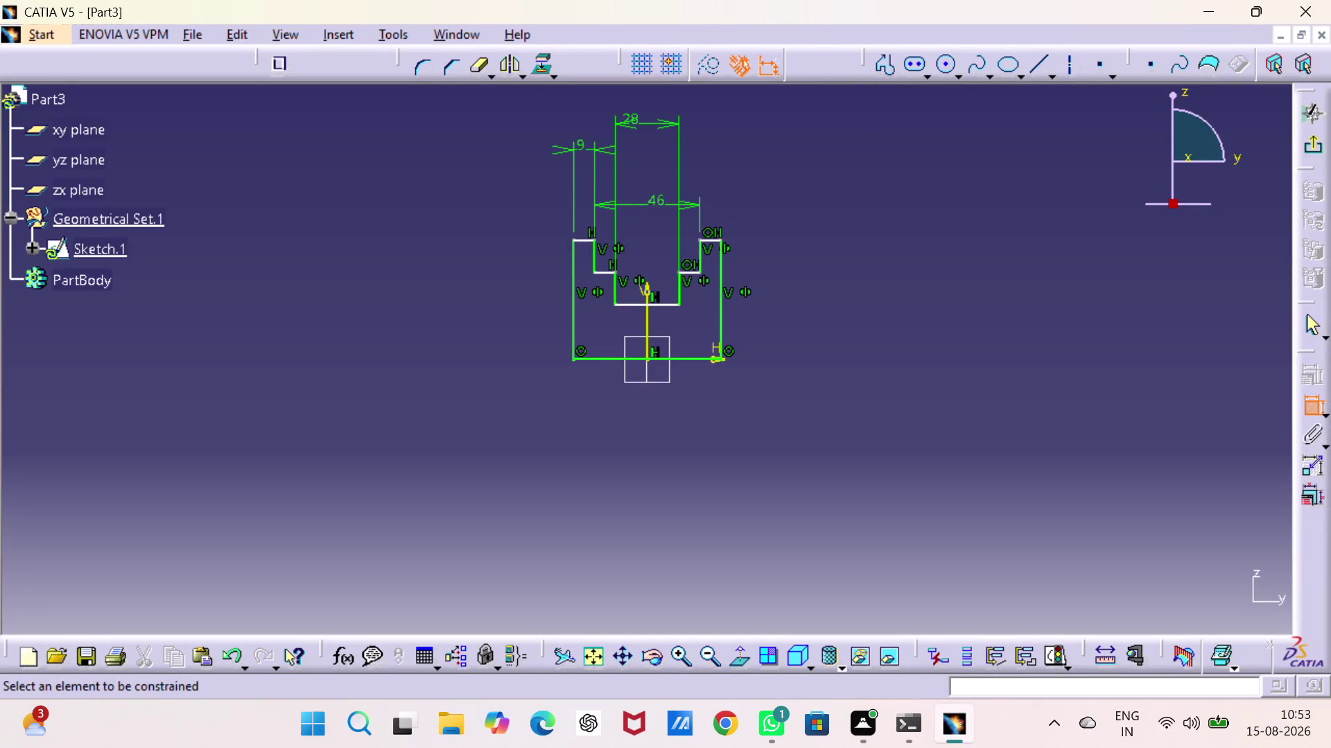
Dimension the profile's outer height as 64/2, making it 32 mm.
click(720, 302)
click(894, 310)
double_click(896, 296)
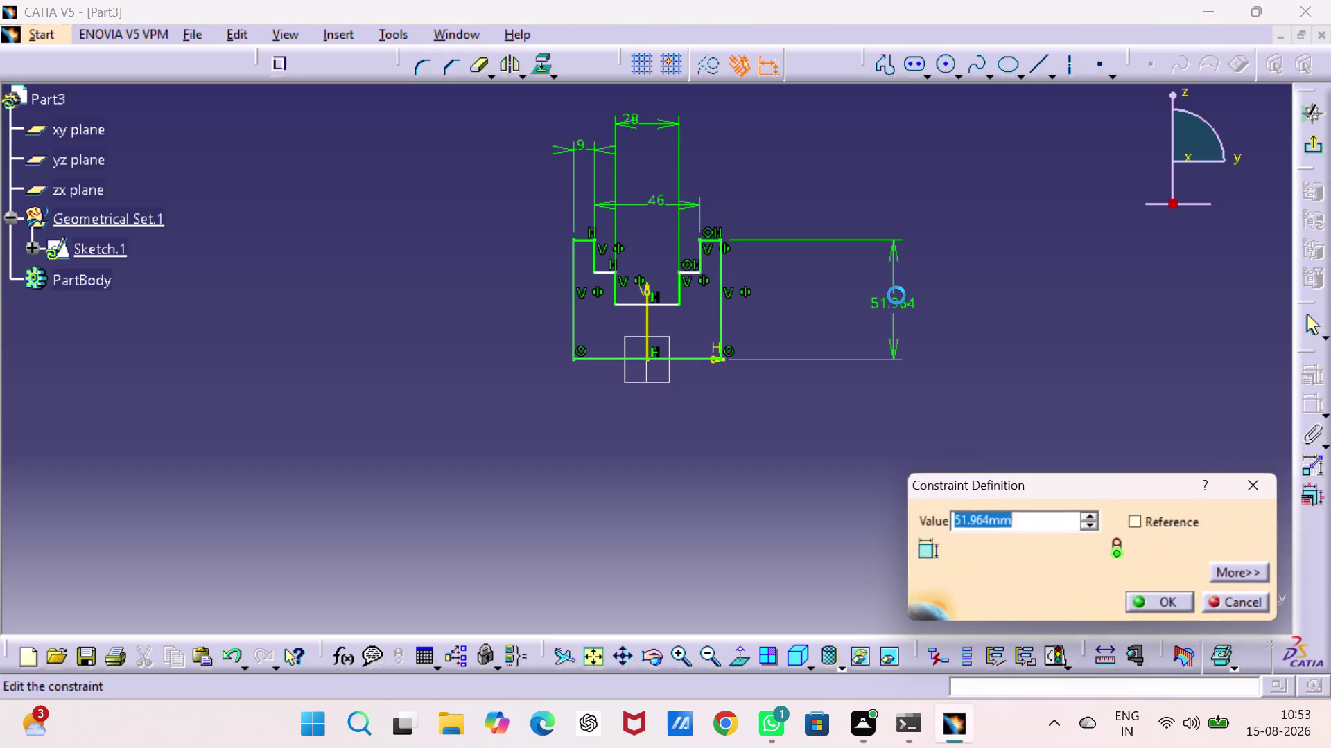
text(6)
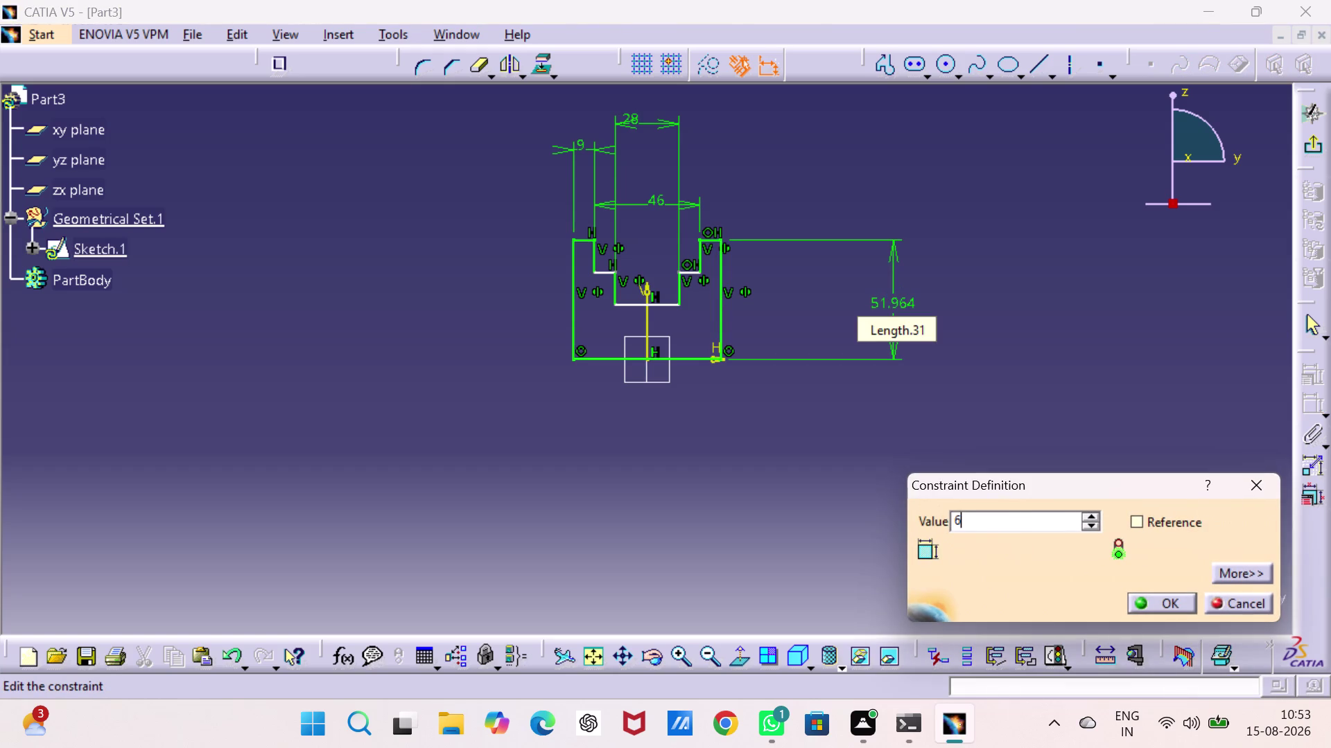
text(4/)
key(2)
key(Return)
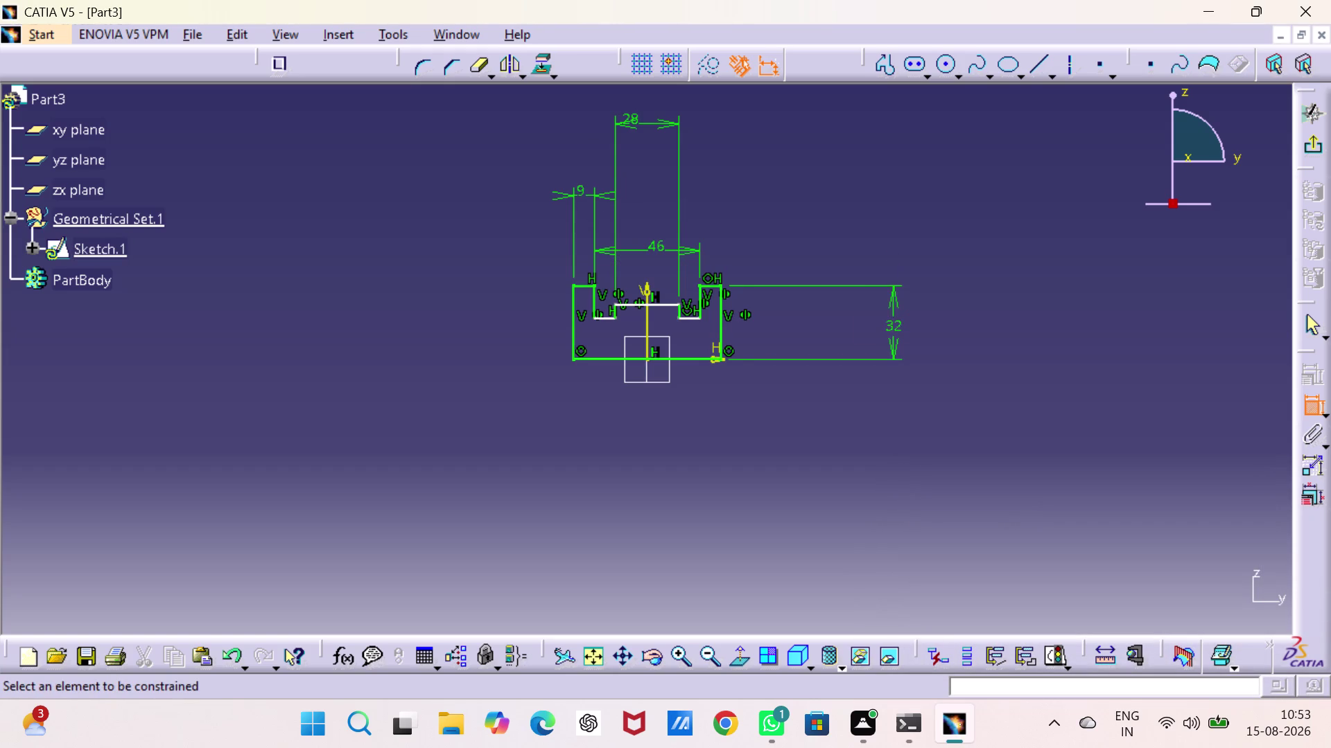
Dimension the inner step height against the base line as 48/2, making it 24 mm.
click(693, 318)
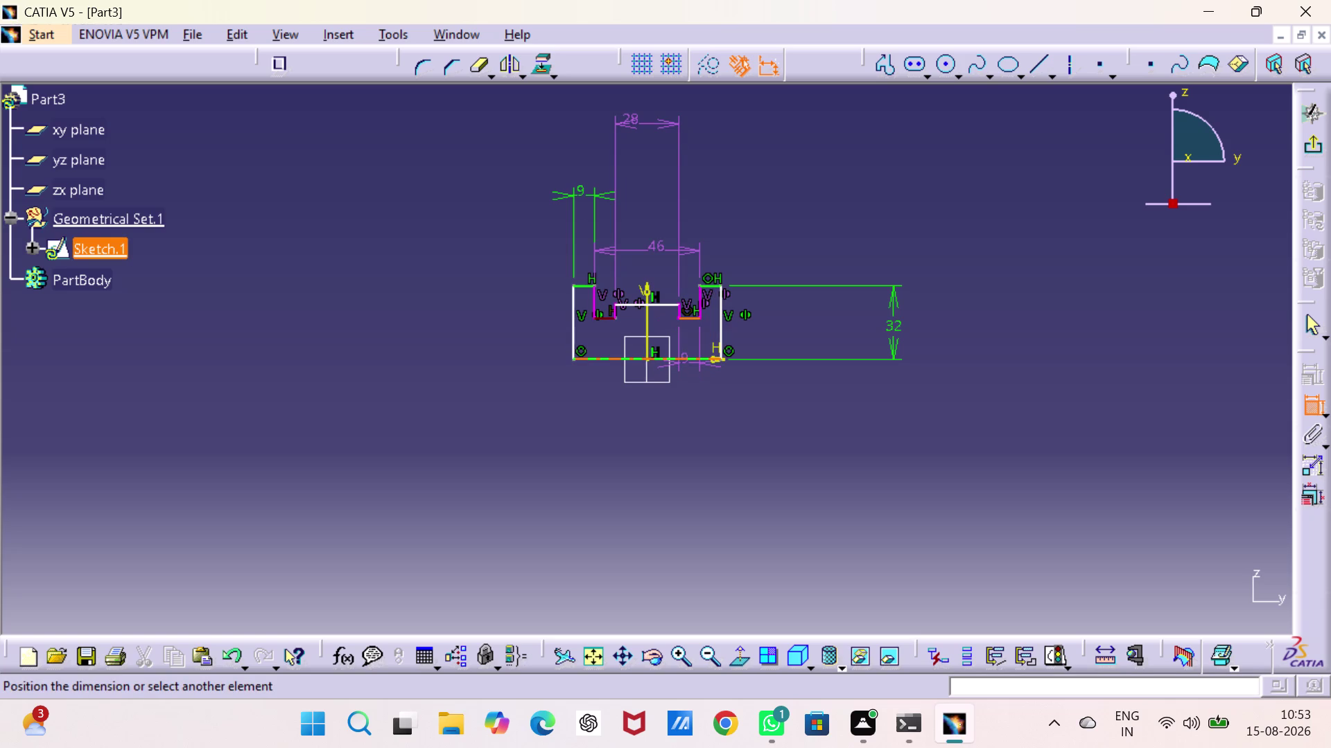
click(693, 358)
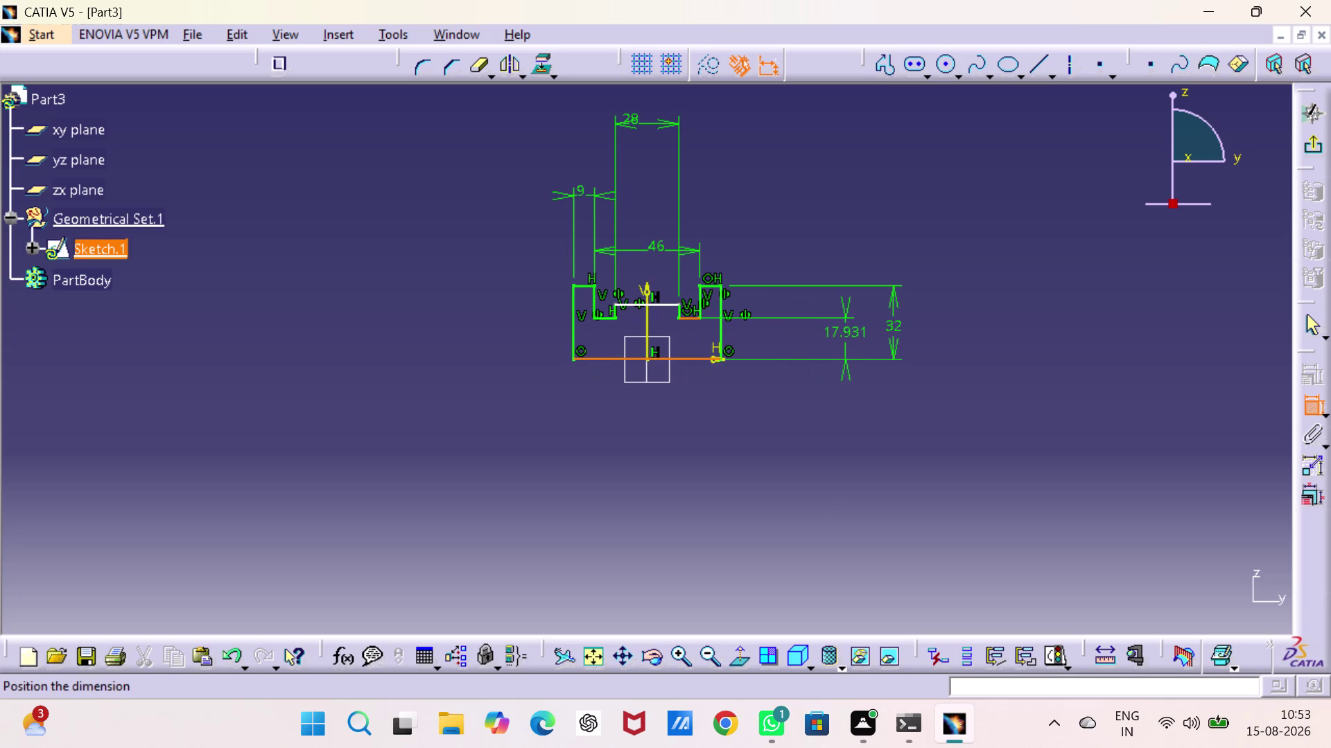
click(848, 339)
double_click(850, 336)
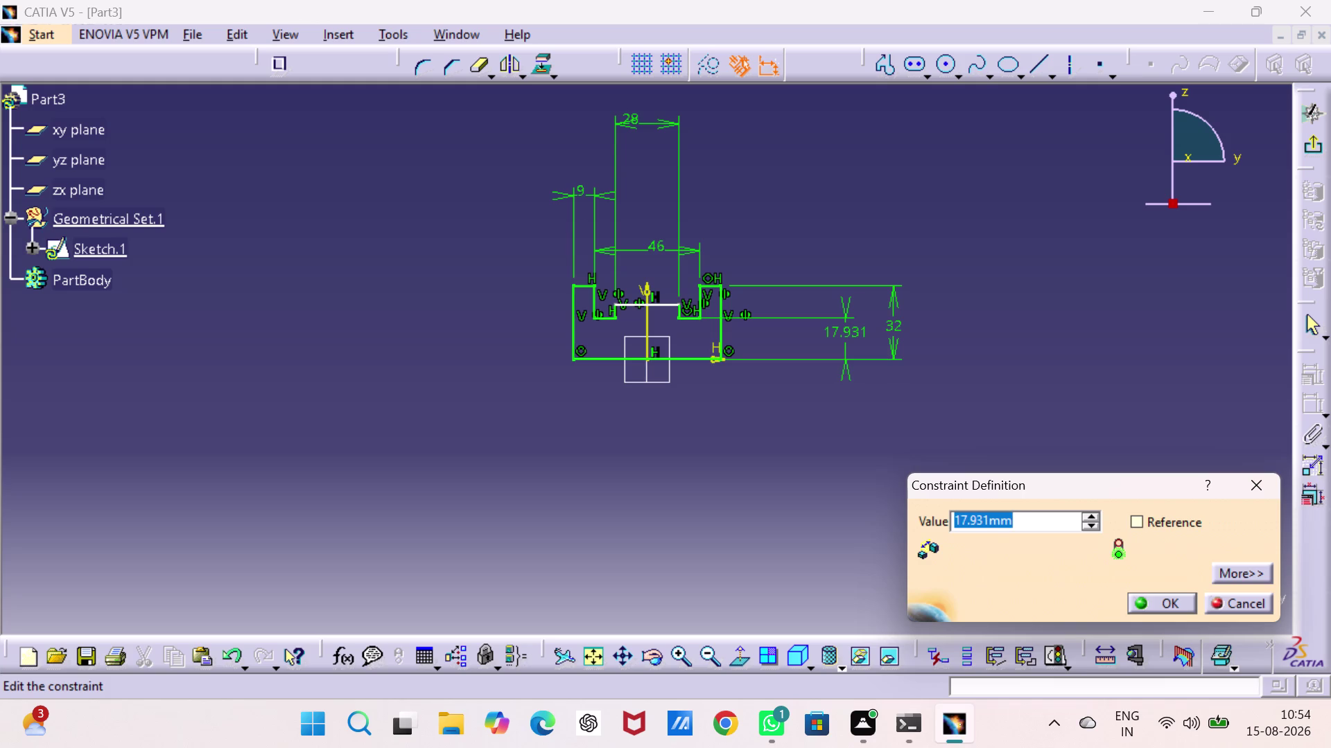
key(4)
text(8)
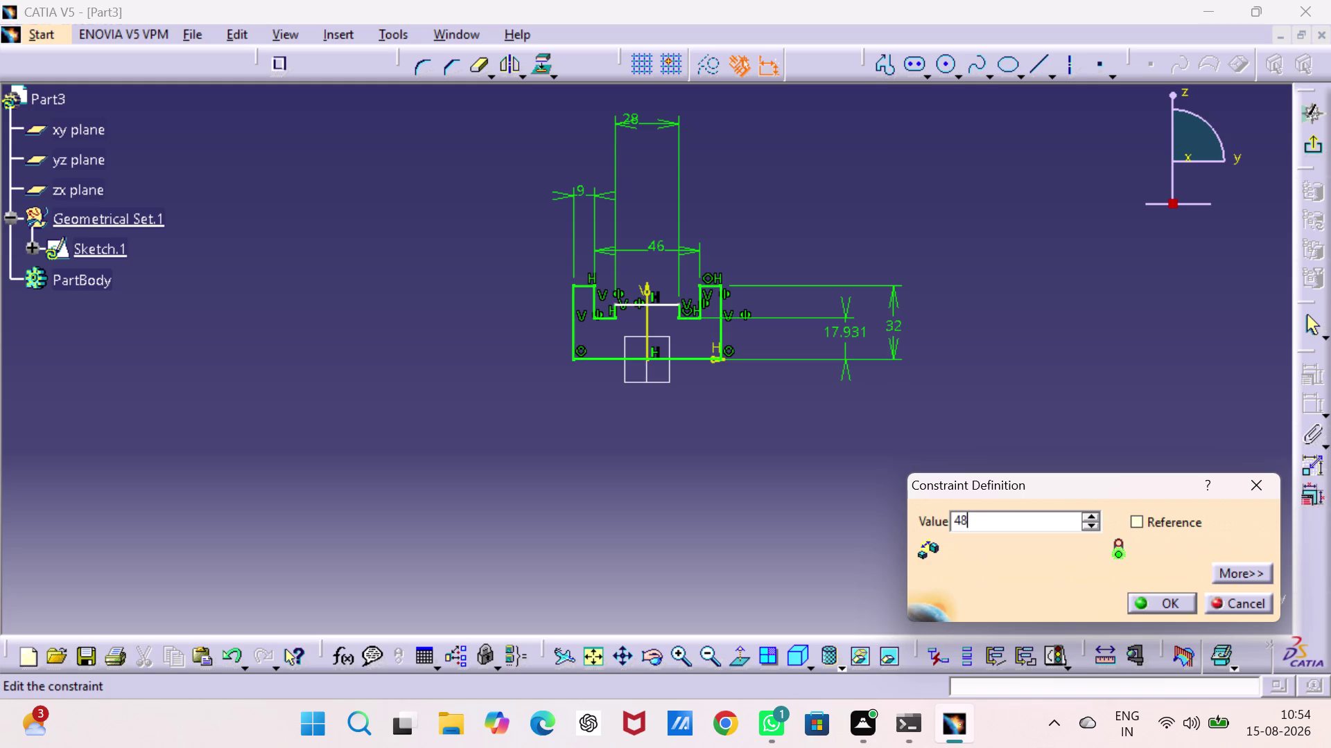
text(/2)
key(Return)
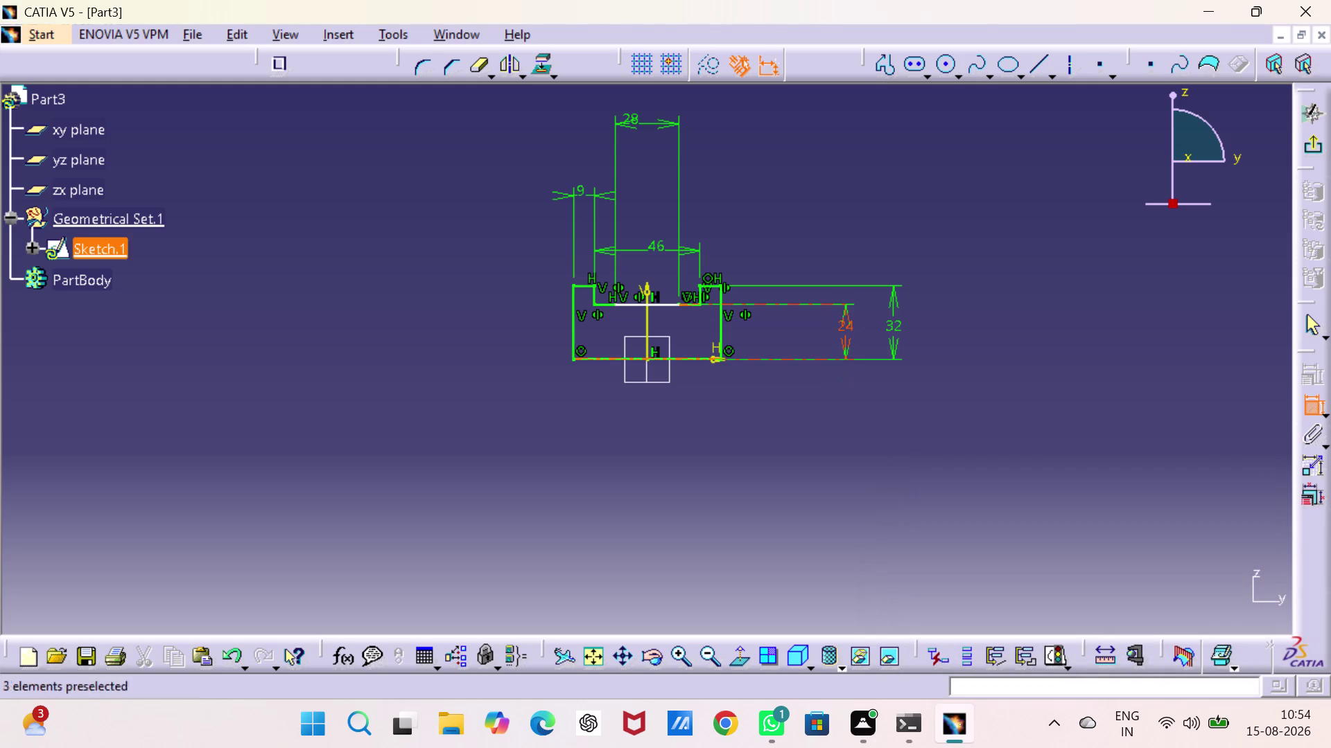
click(651, 307)
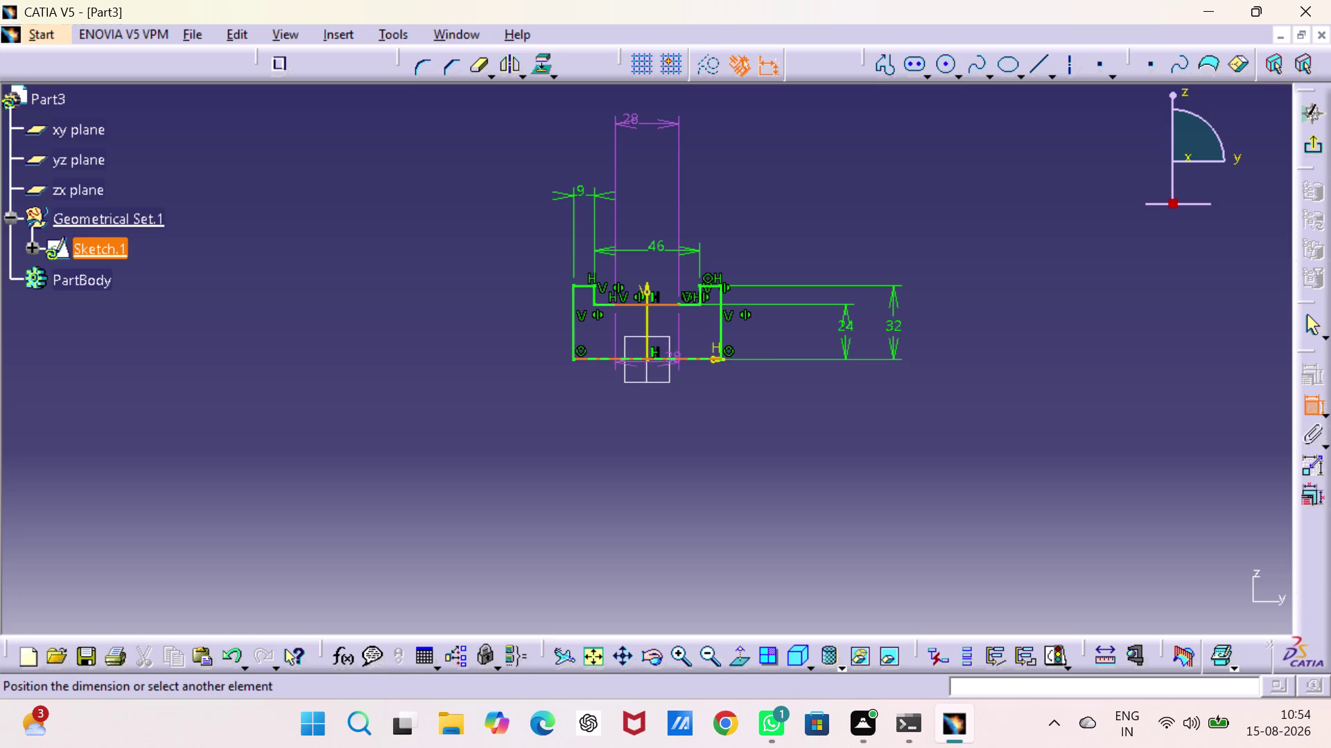
Fix the central notch bottom at 32/2 = 16 mm above the base line, then leave the sketch.
click(685, 357)
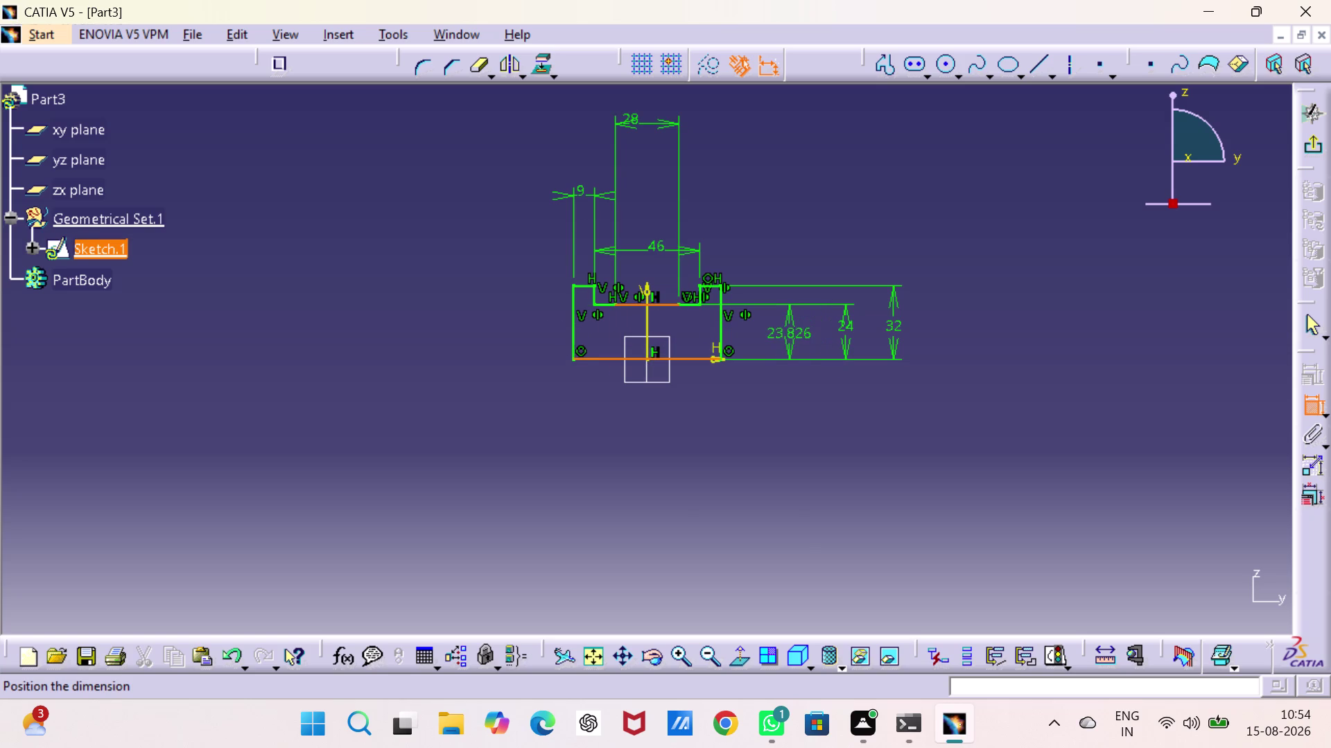
click(792, 341)
double_click(792, 331)
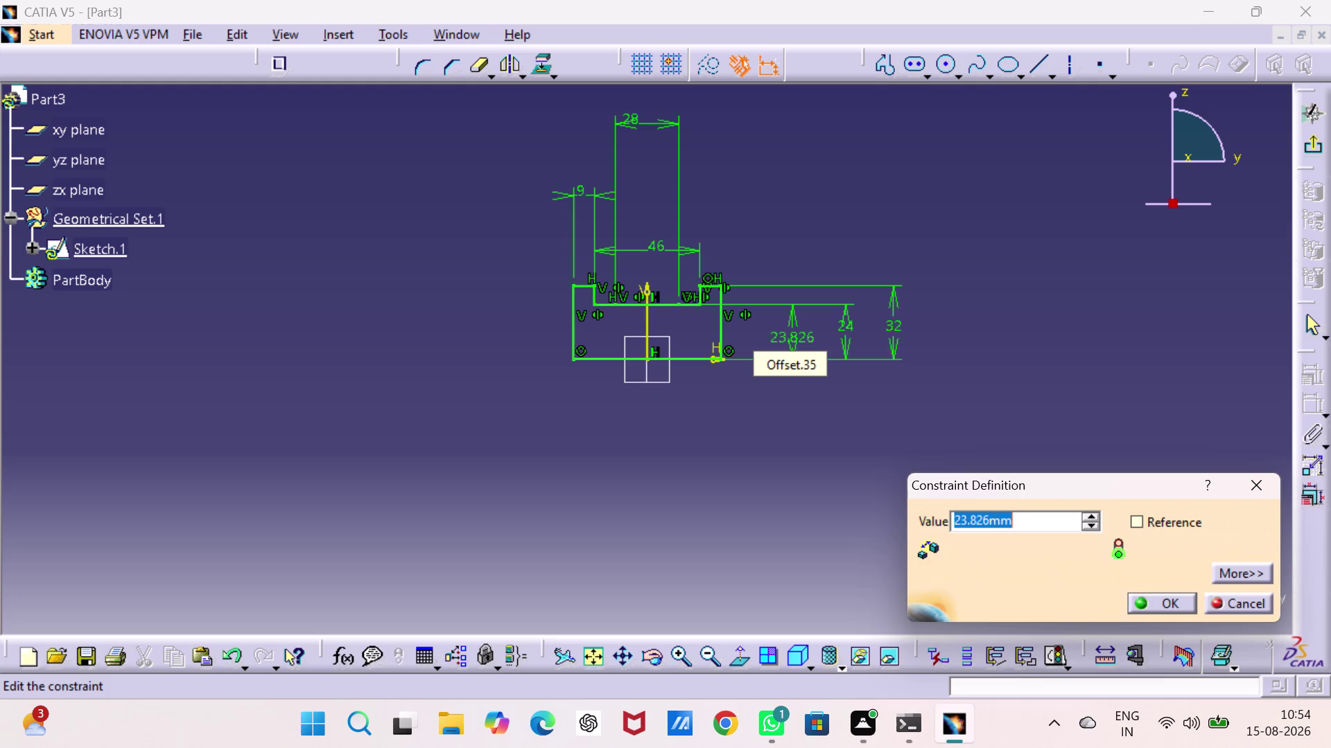
key(3)
key(2)
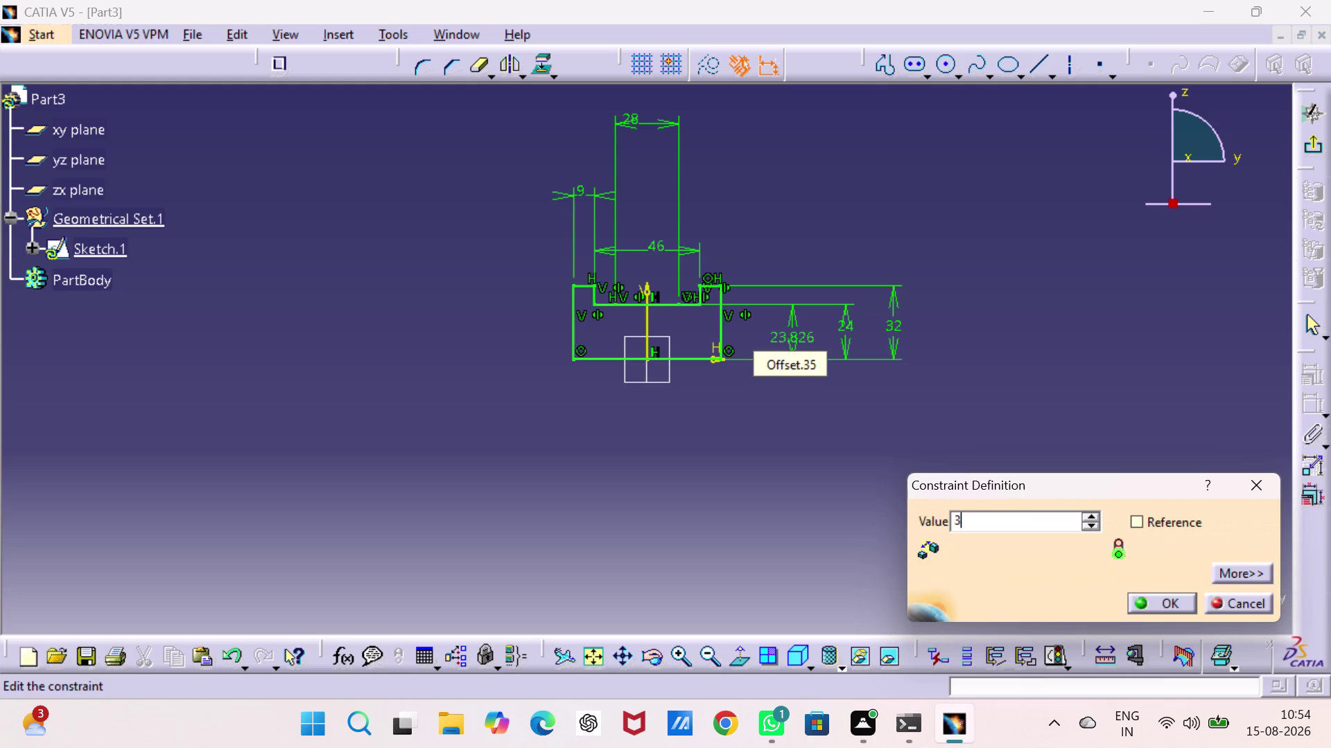
text(/2)
key(Return)
click(1049, 188)
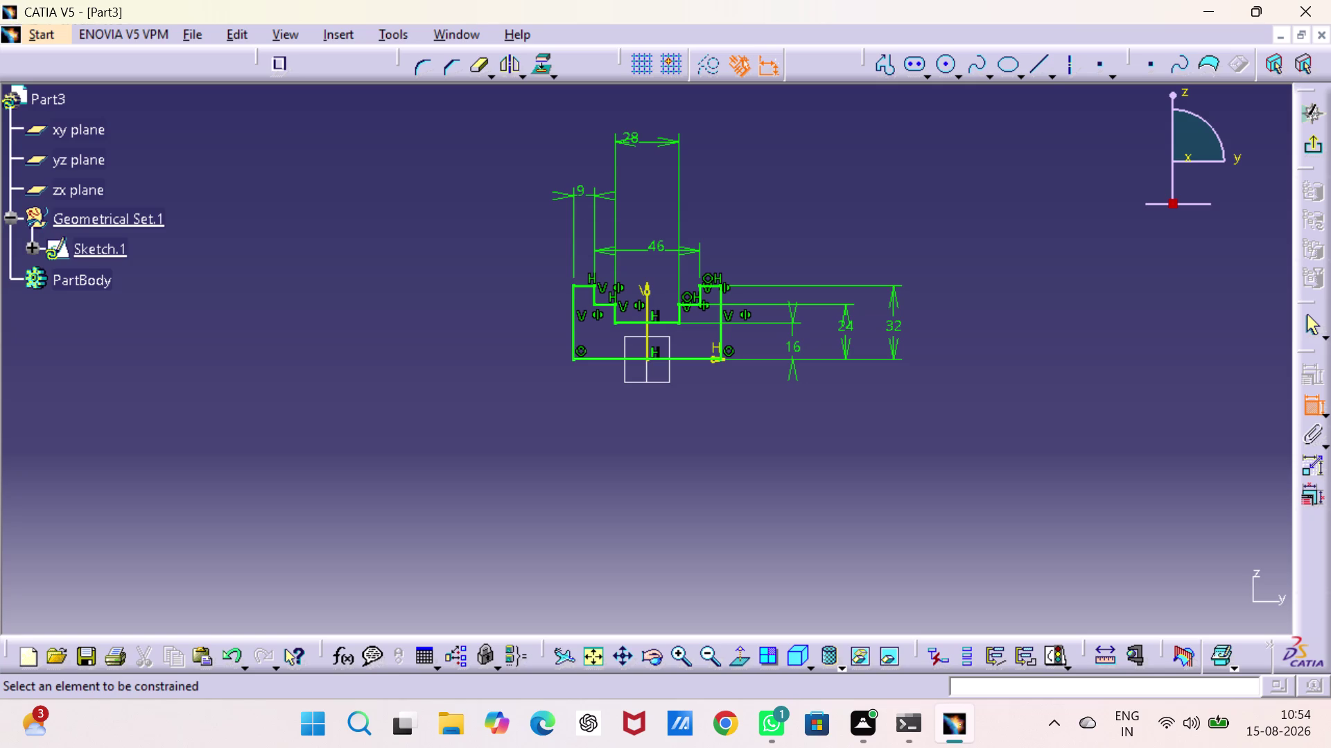
click(1317, 143)
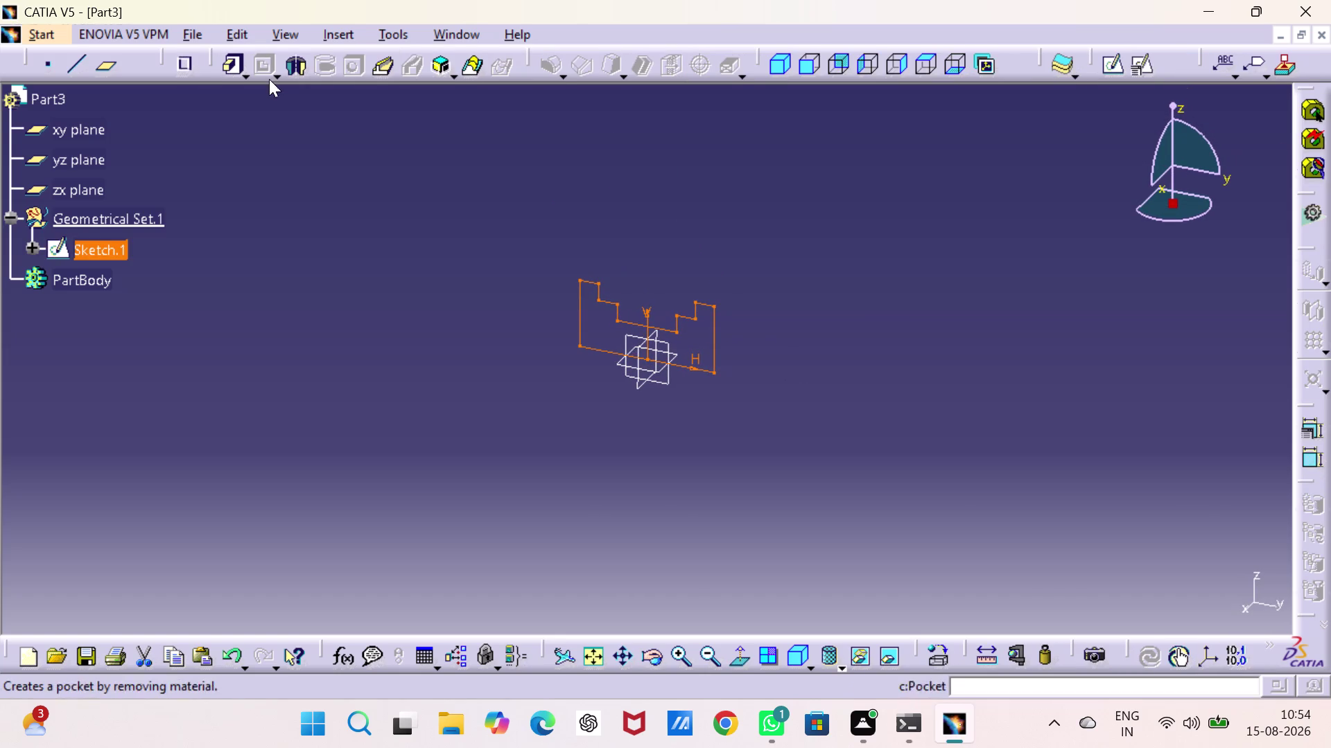
Define a 360° shaft from Sketch.1 about a profile edge and preview the grooved solid.
click(304, 75)
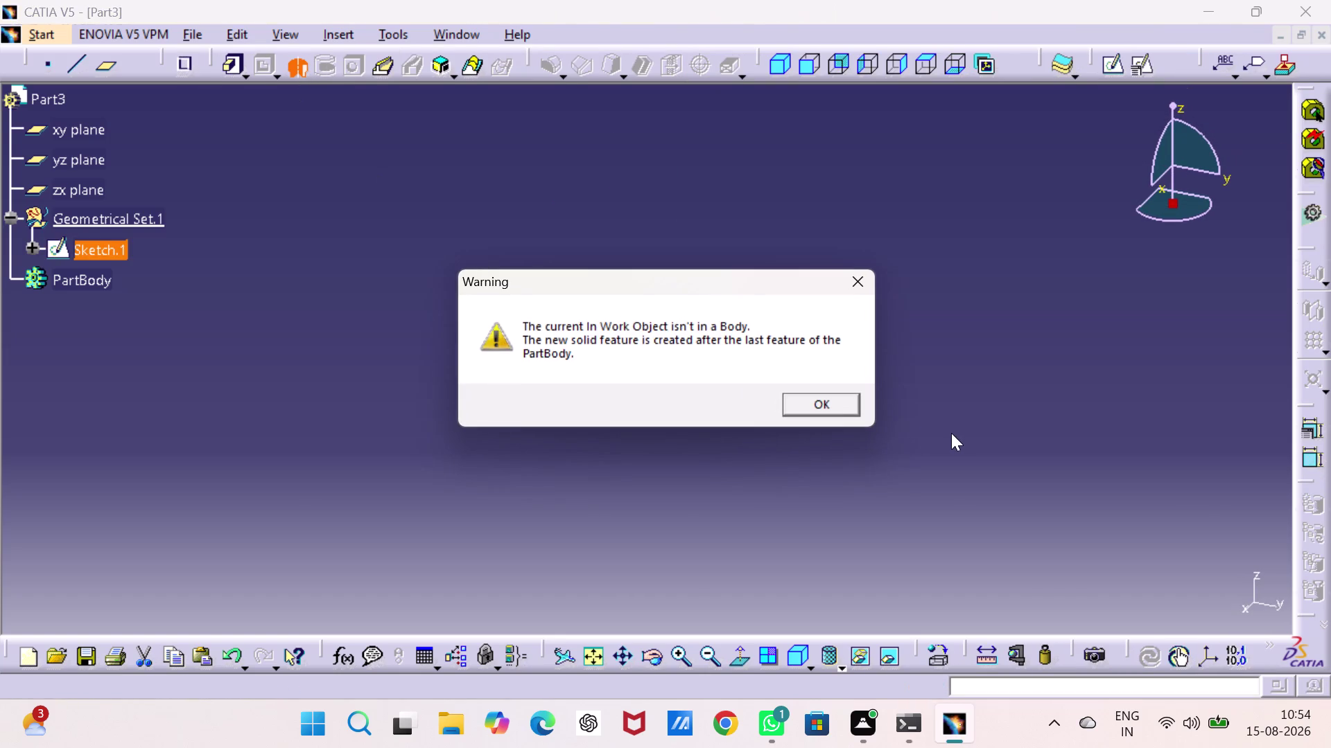
click(831, 406)
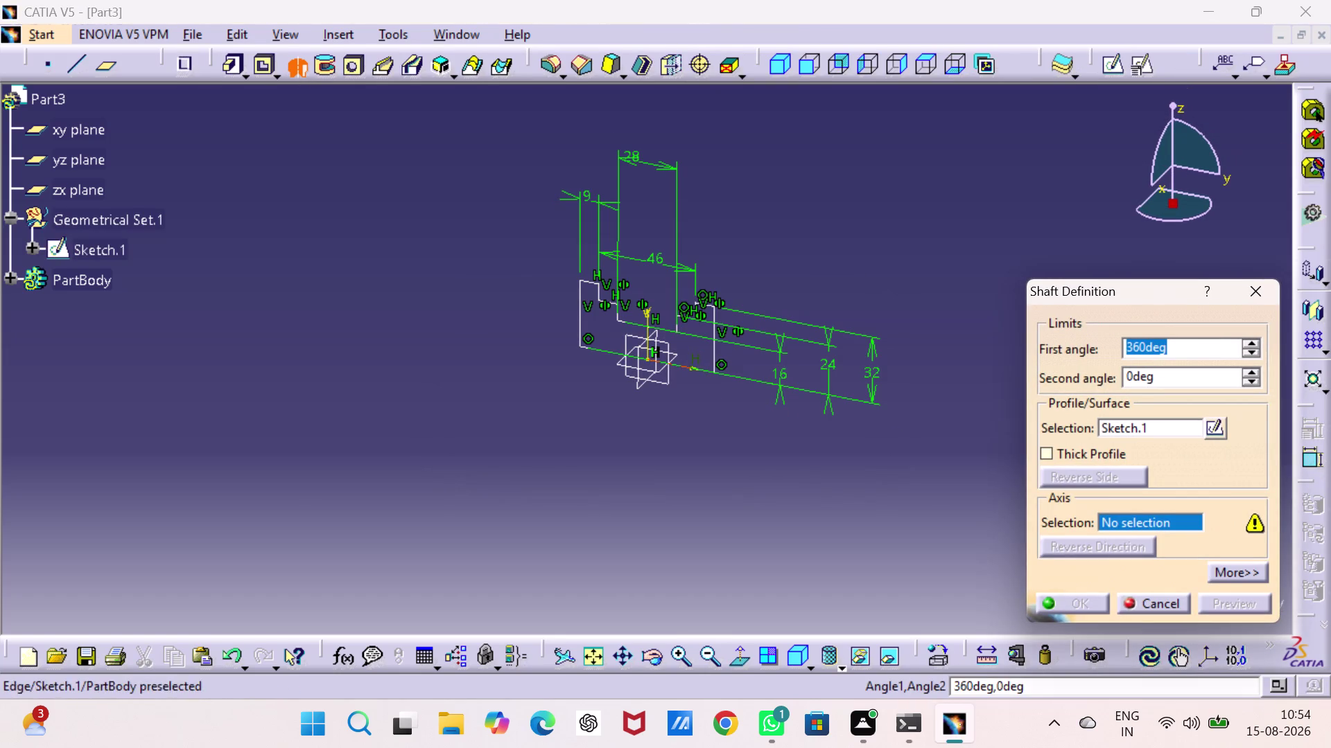
click(585, 344)
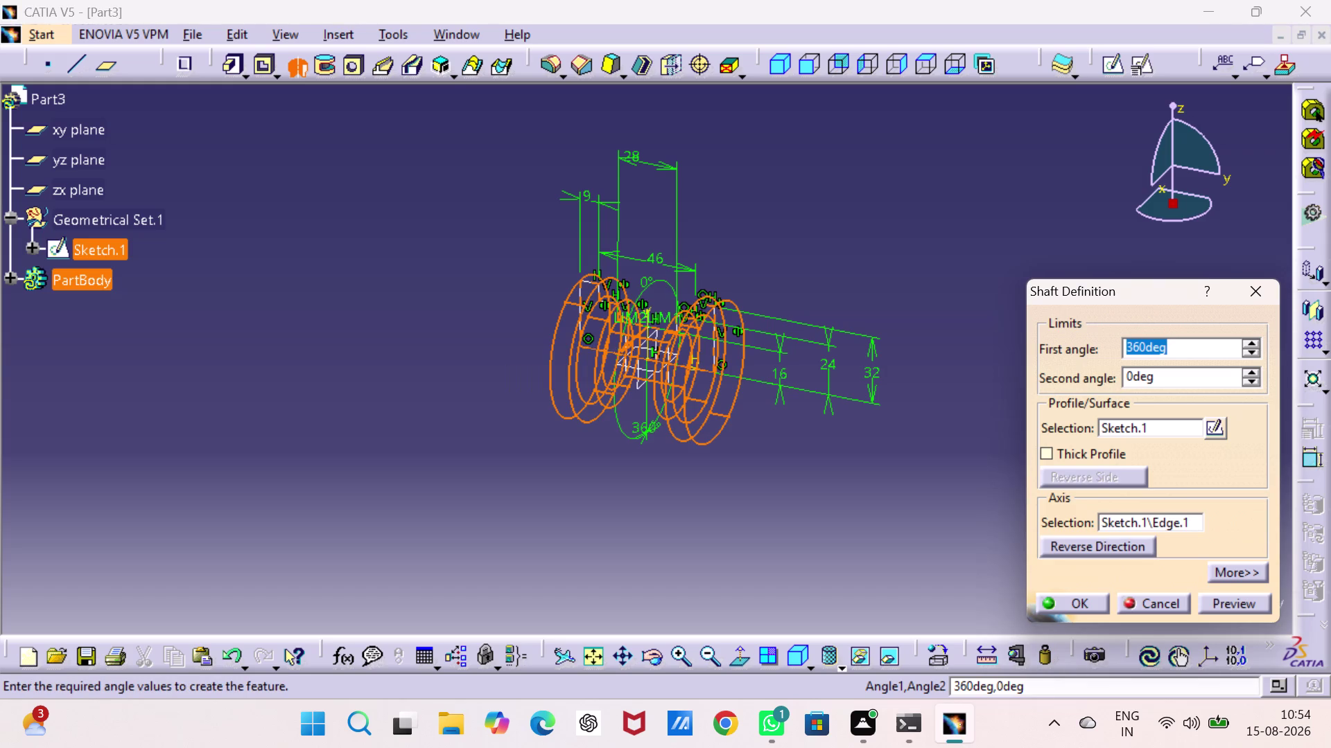
click(1242, 599)
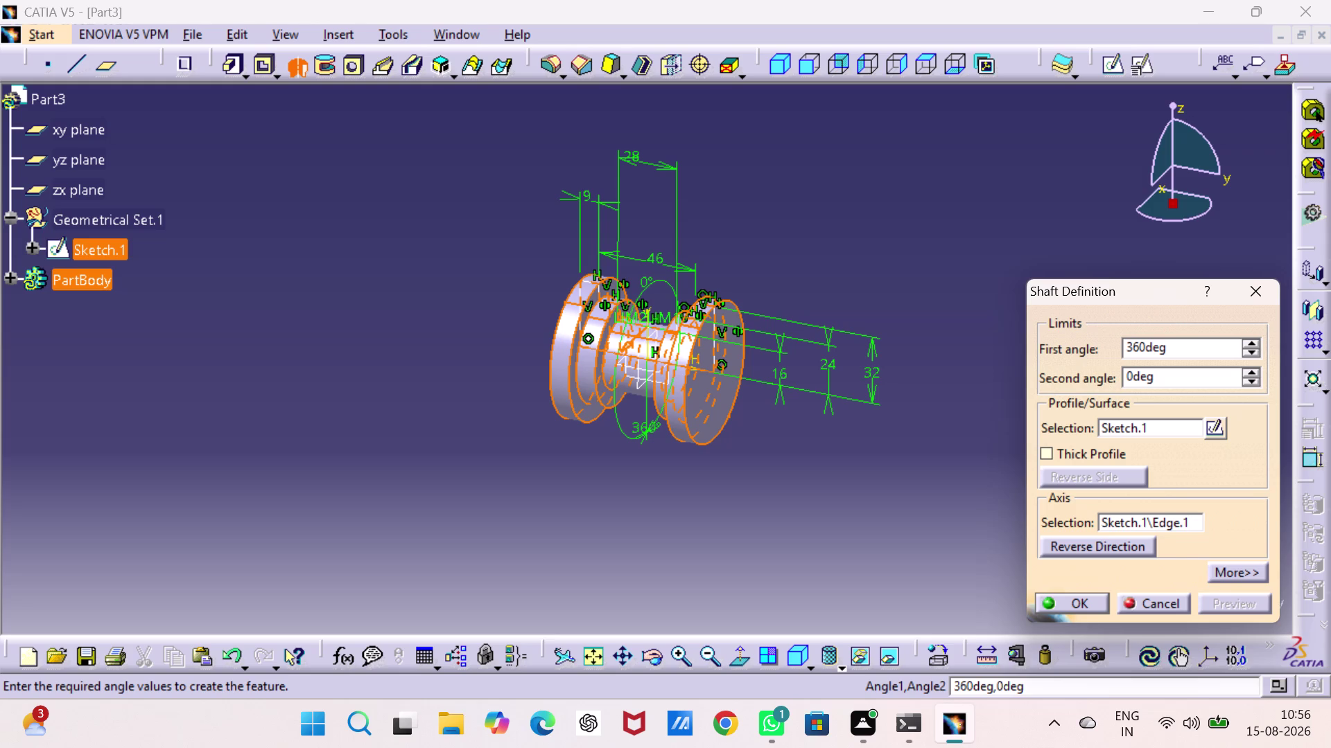
right_click(1180, 520)
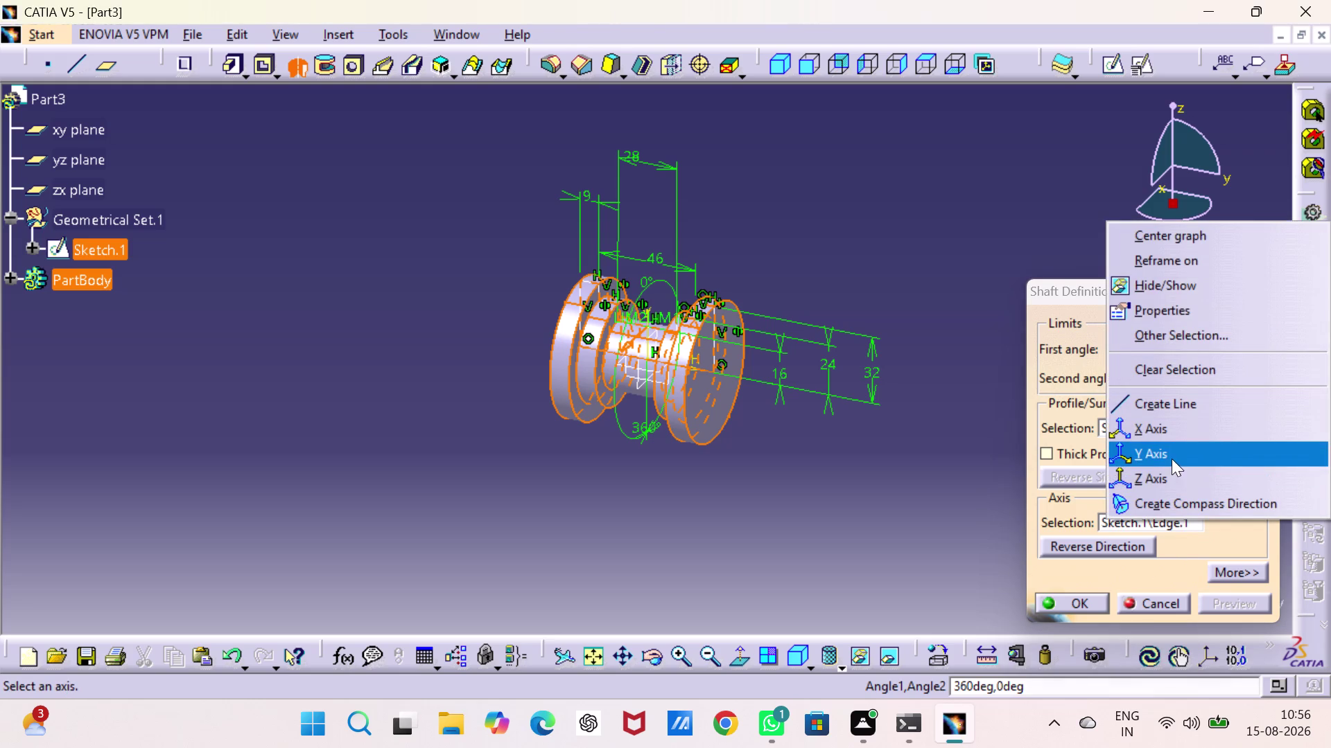
Try the Y and X axes for the shaft, dismiss the revolution errors, and cancel.
click(1171, 478)
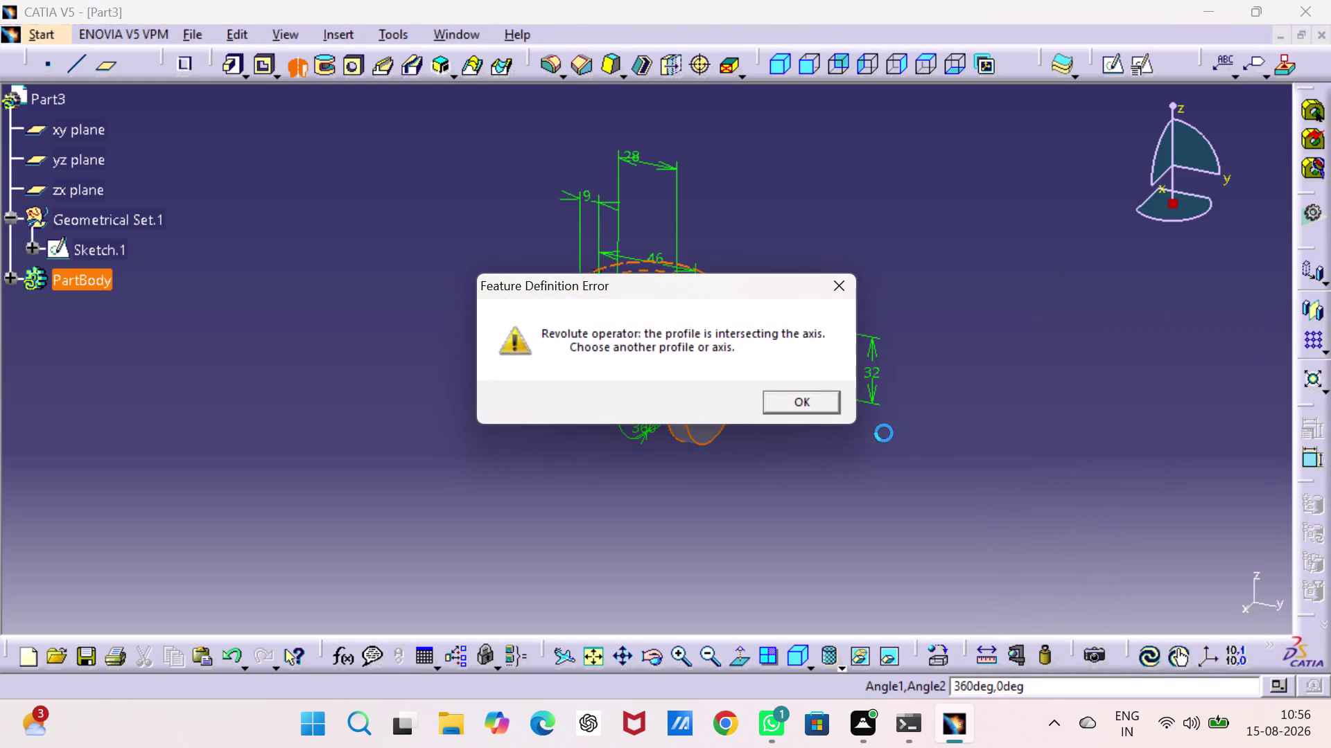
click(826, 395)
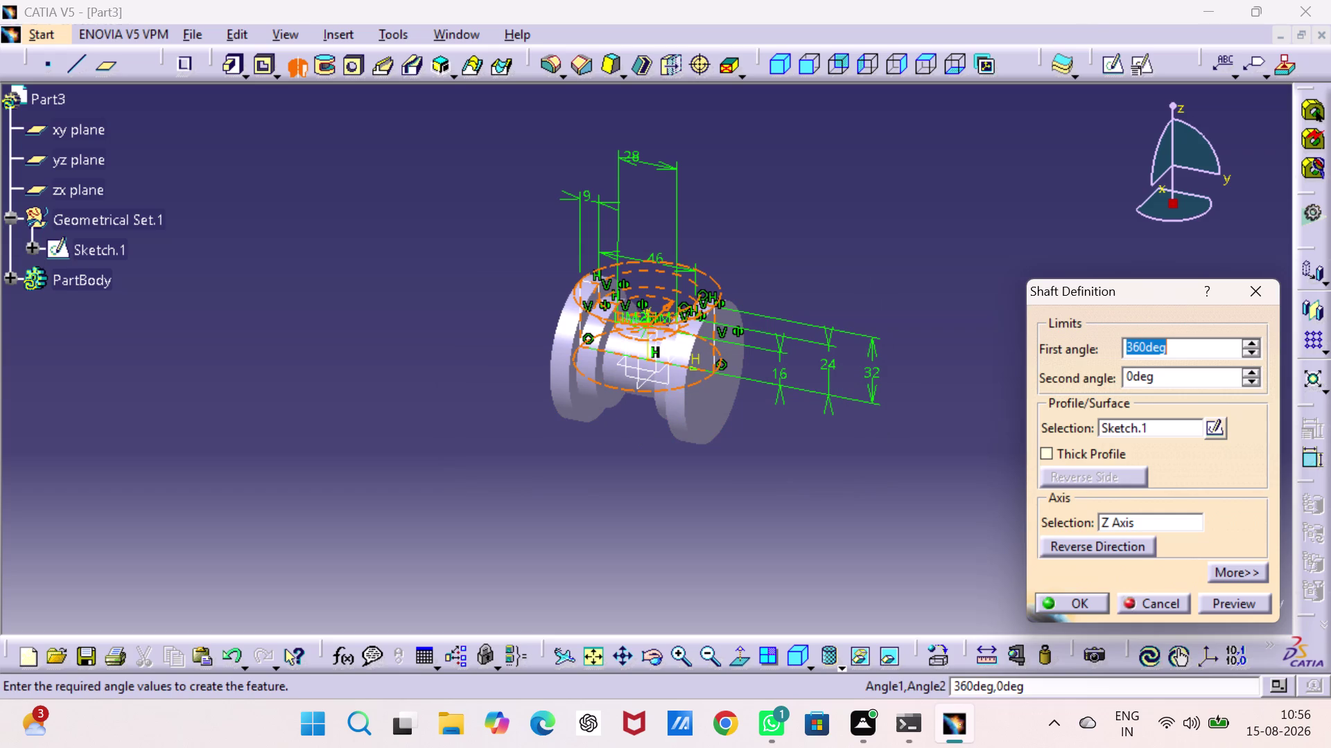
click(1191, 517)
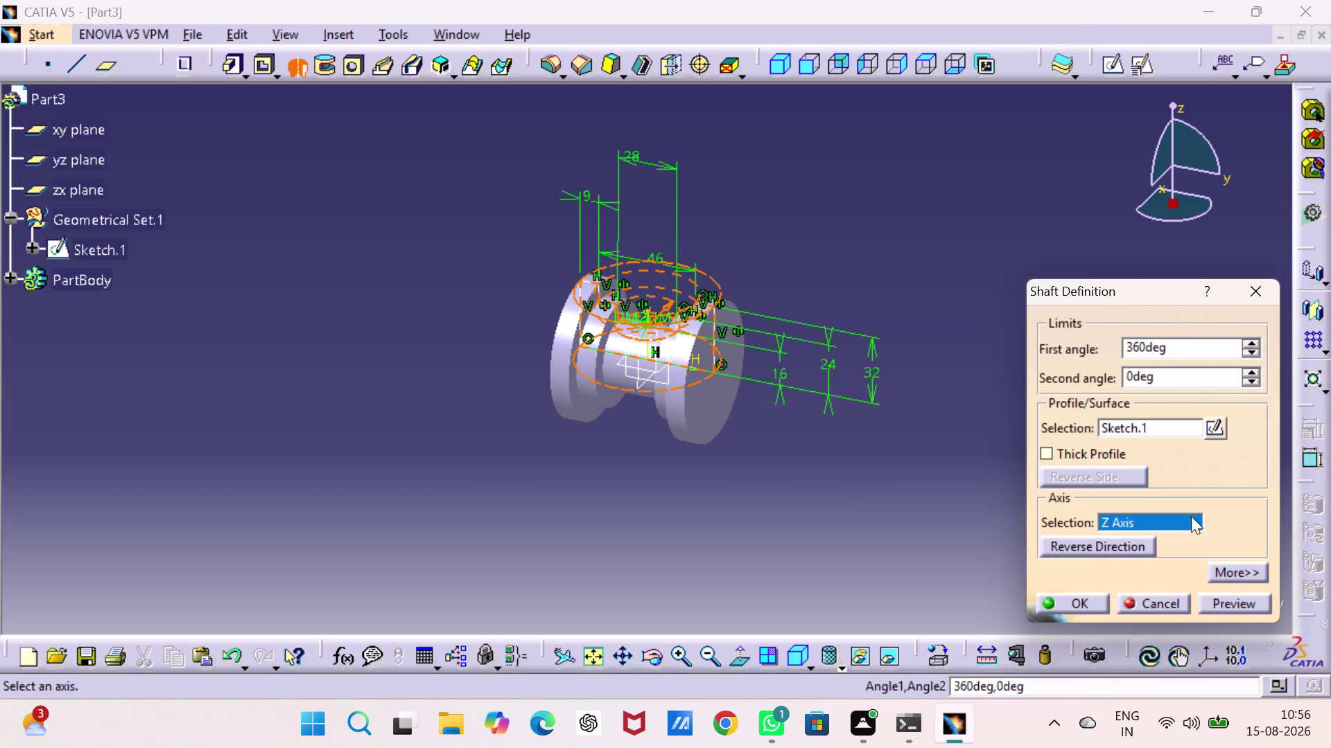
right_click(1150, 527)
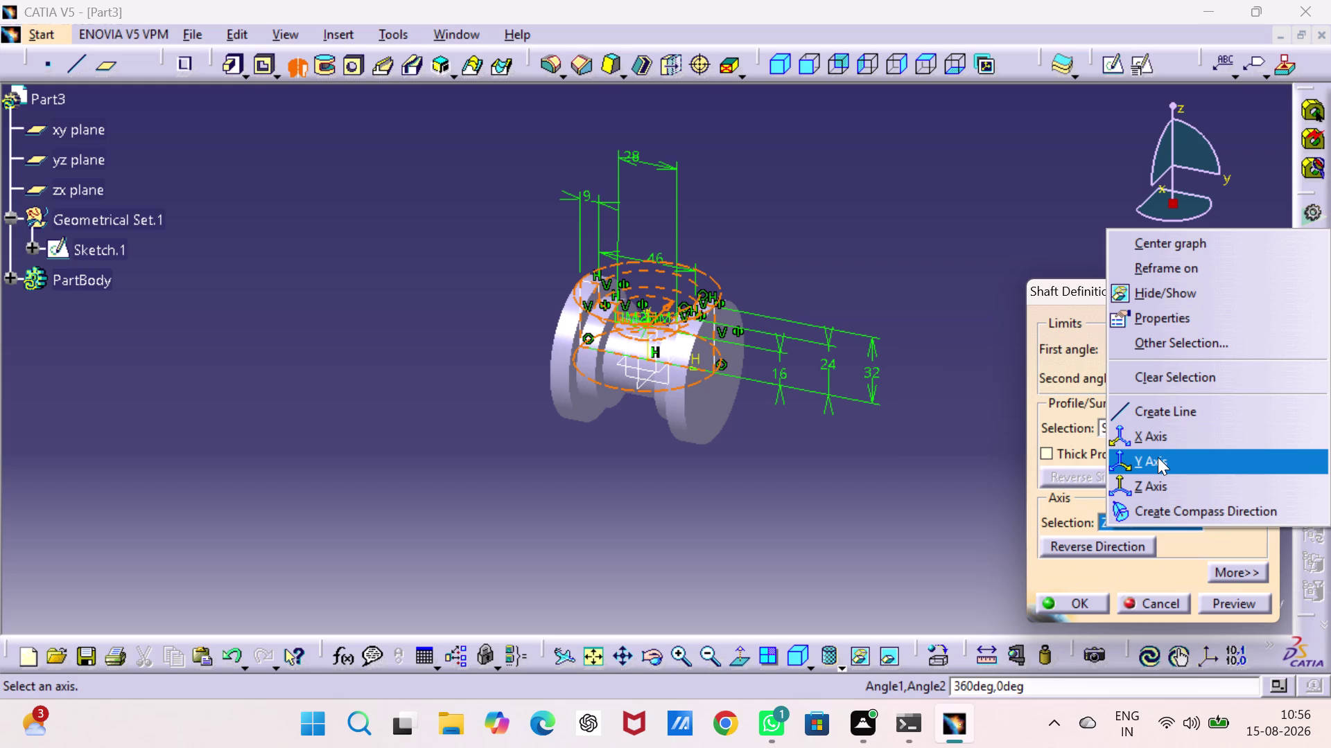
click(1155, 445)
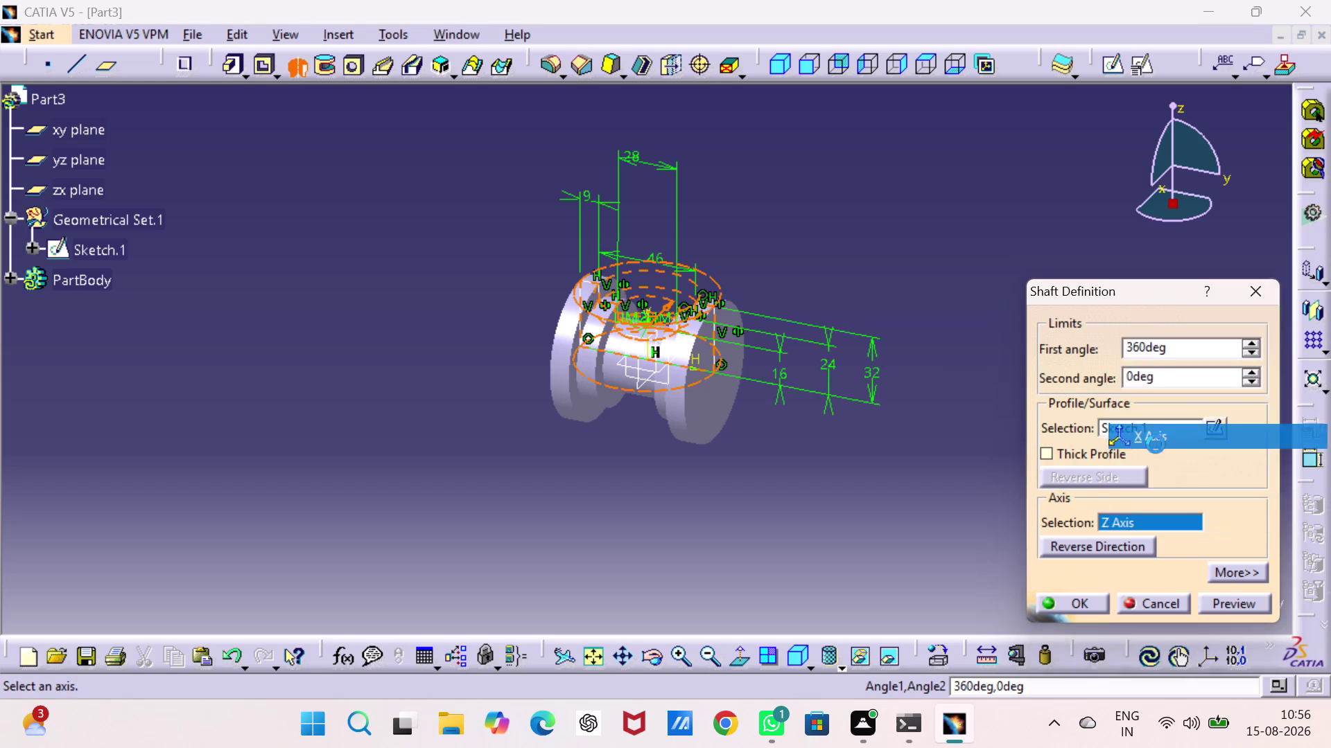
click(823, 410)
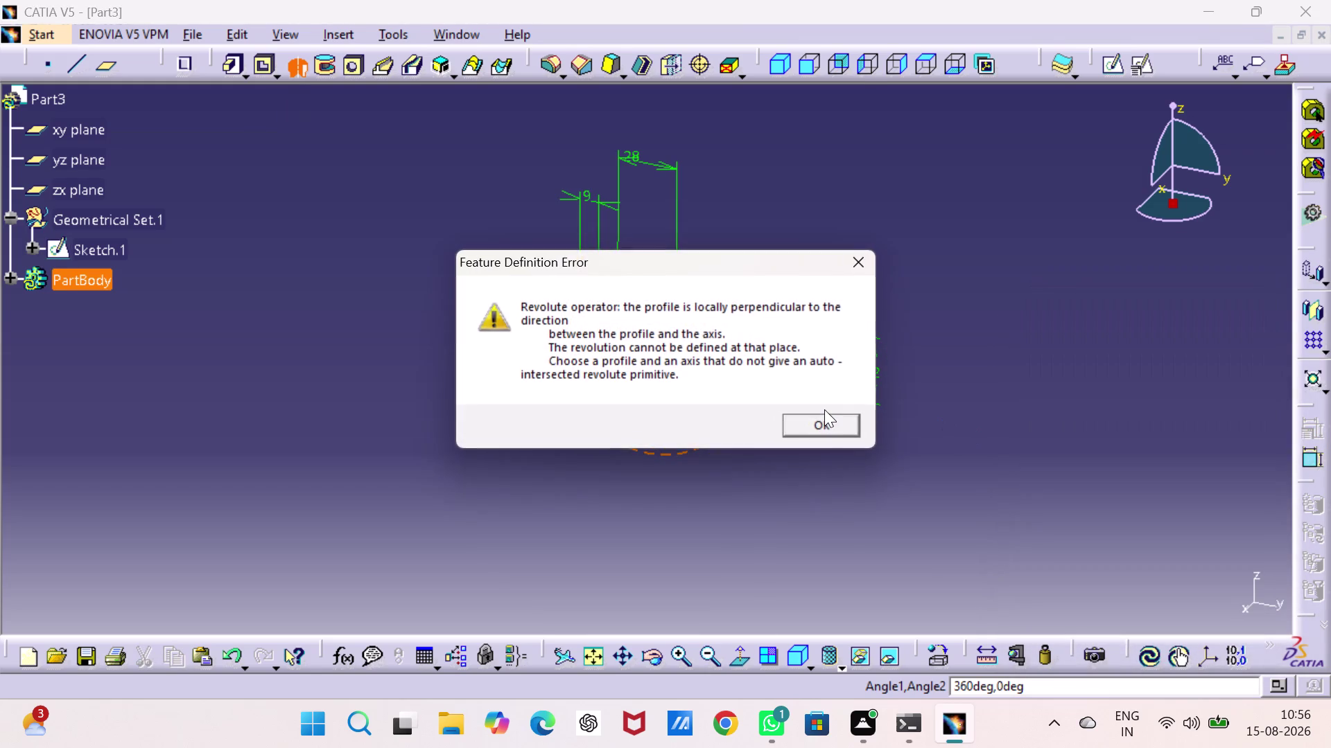
click(822, 422)
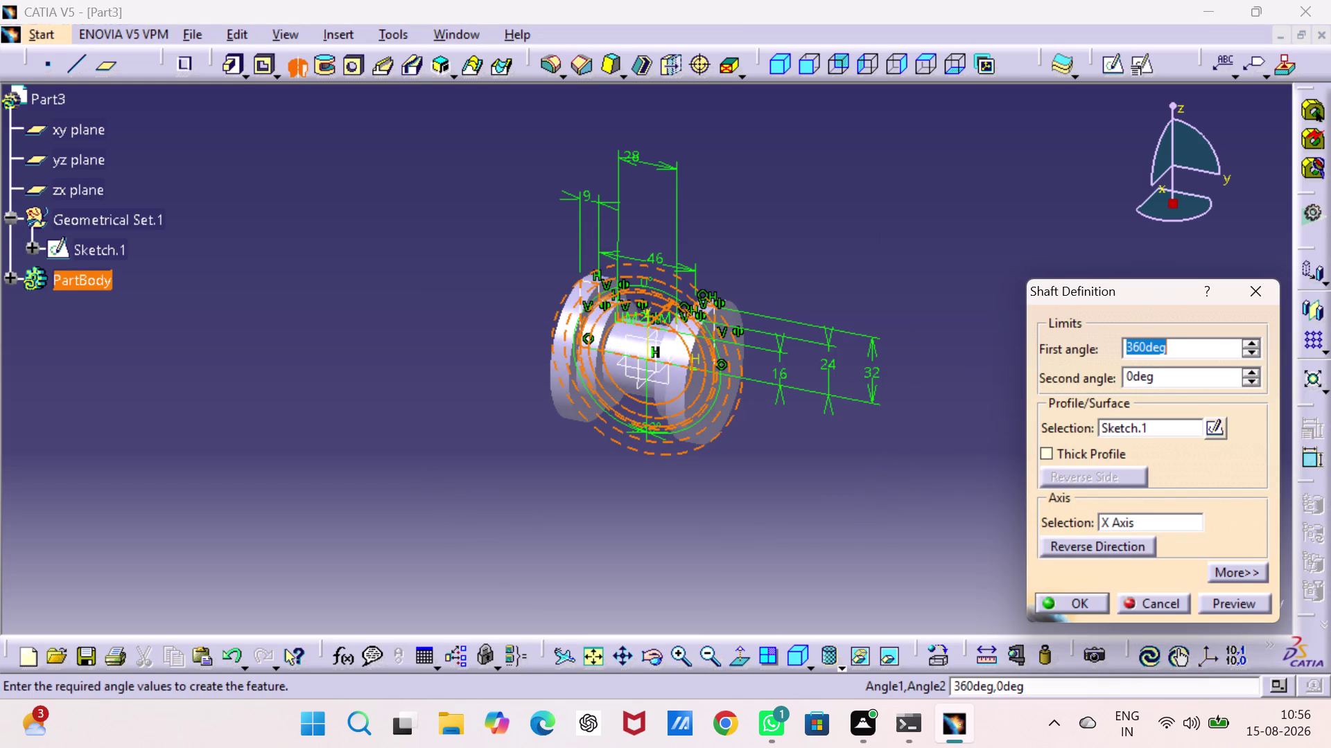
click(1258, 286)
click(1100, 304)
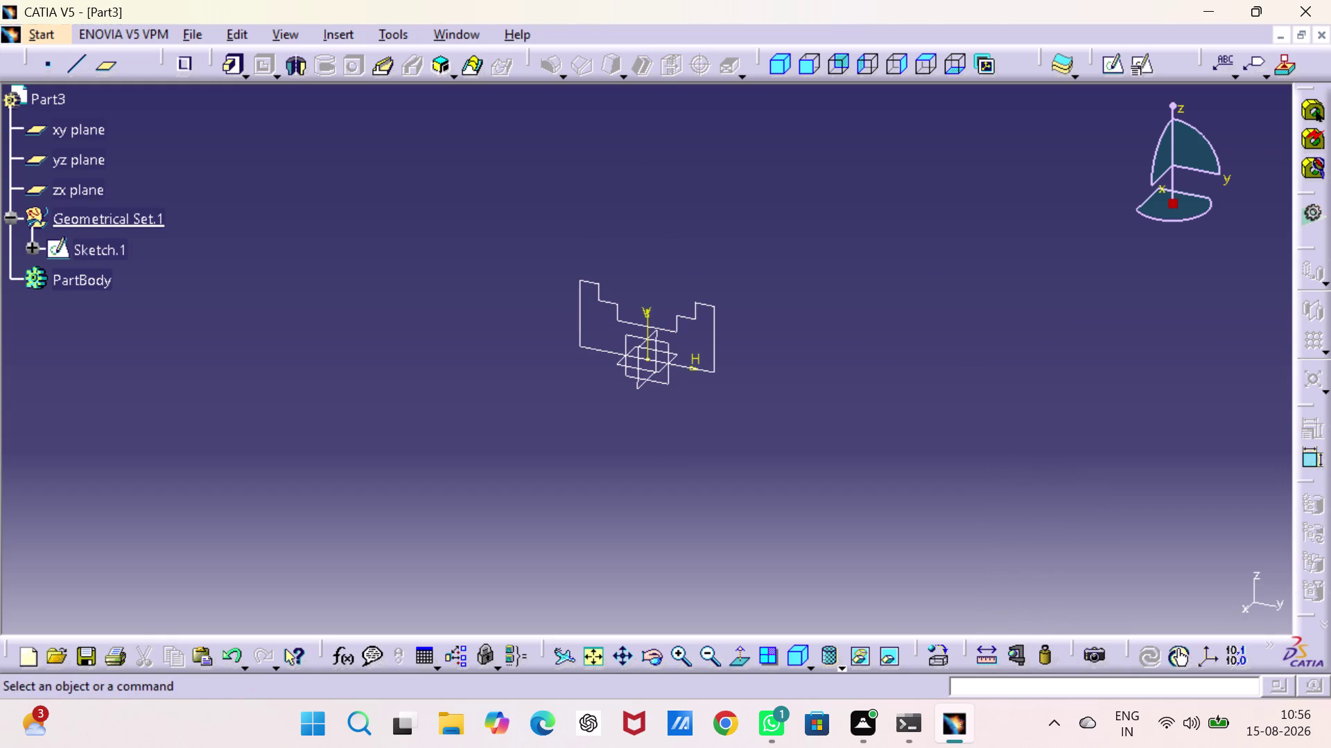
Redefine the shaft about Sketch.1's edge, preview it, then cancel without creating it.
click(294, 73)
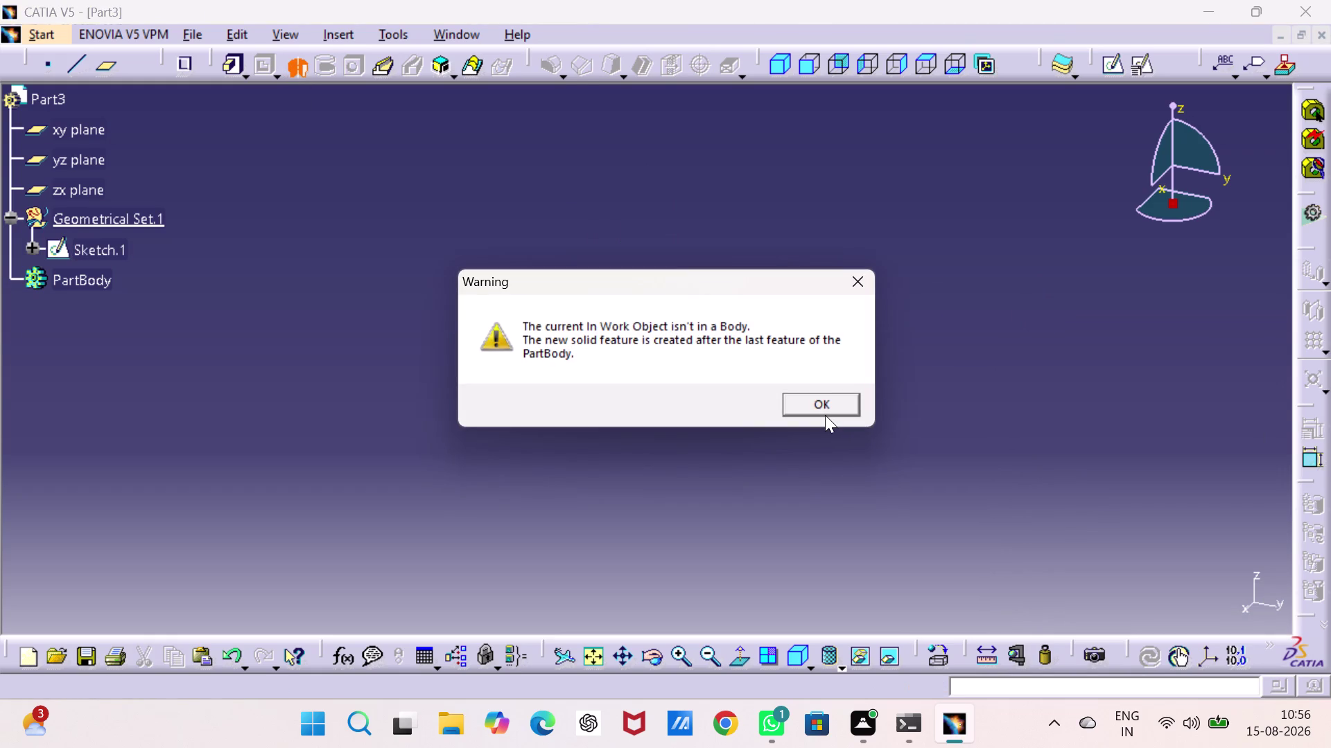
click(825, 415)
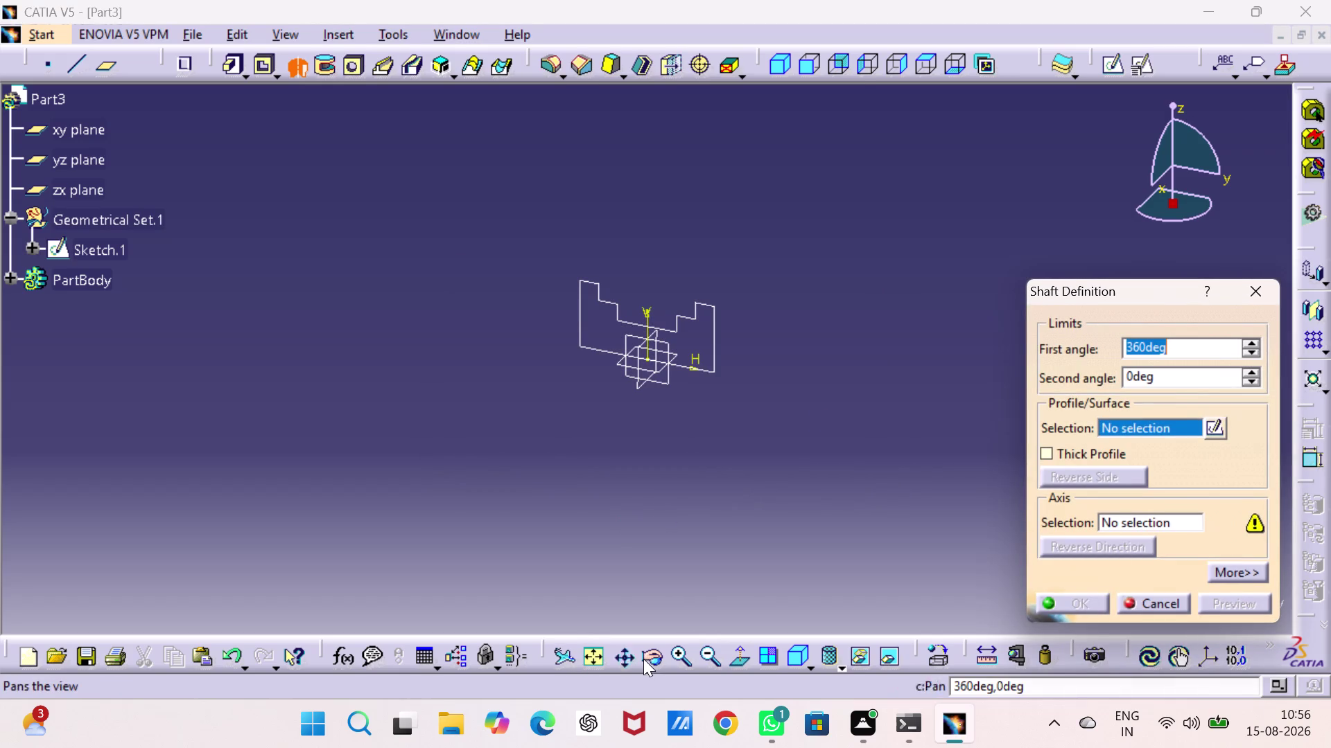
click(687, 368)
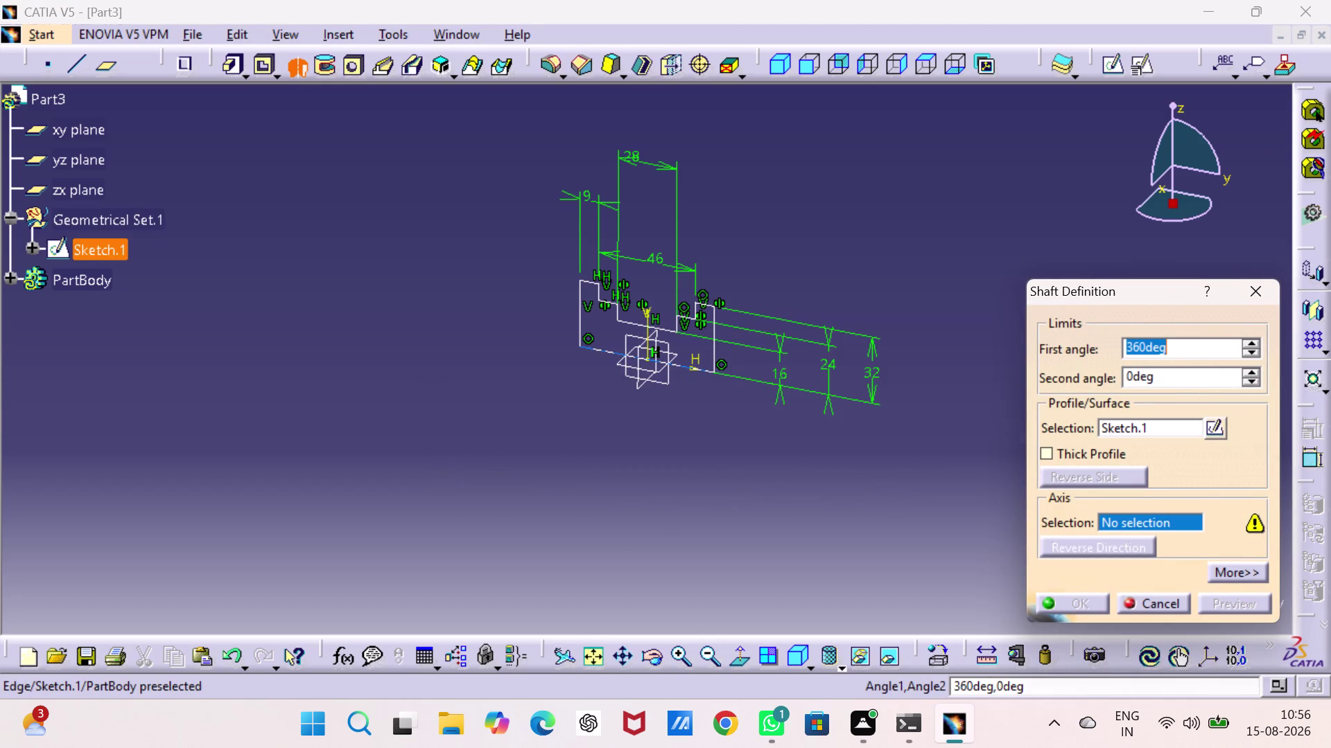
click(687, 368)
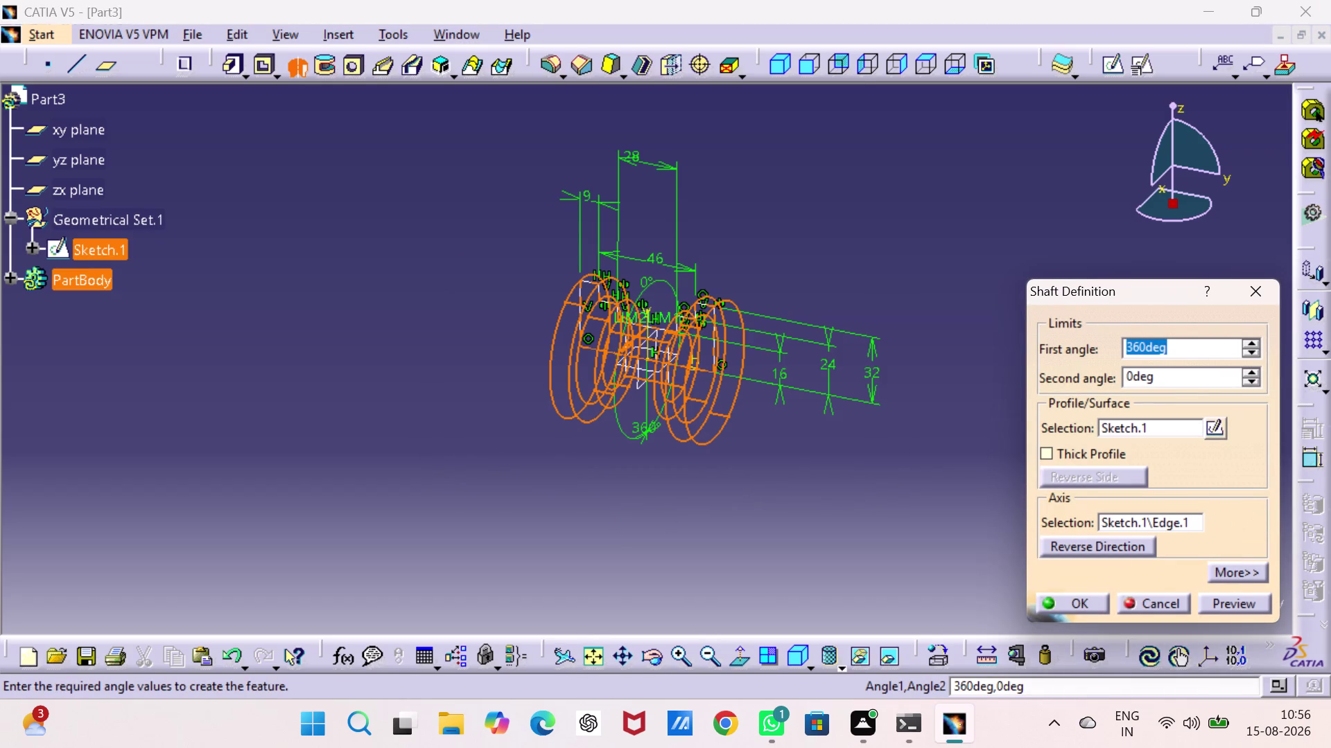
click(1237, 603)
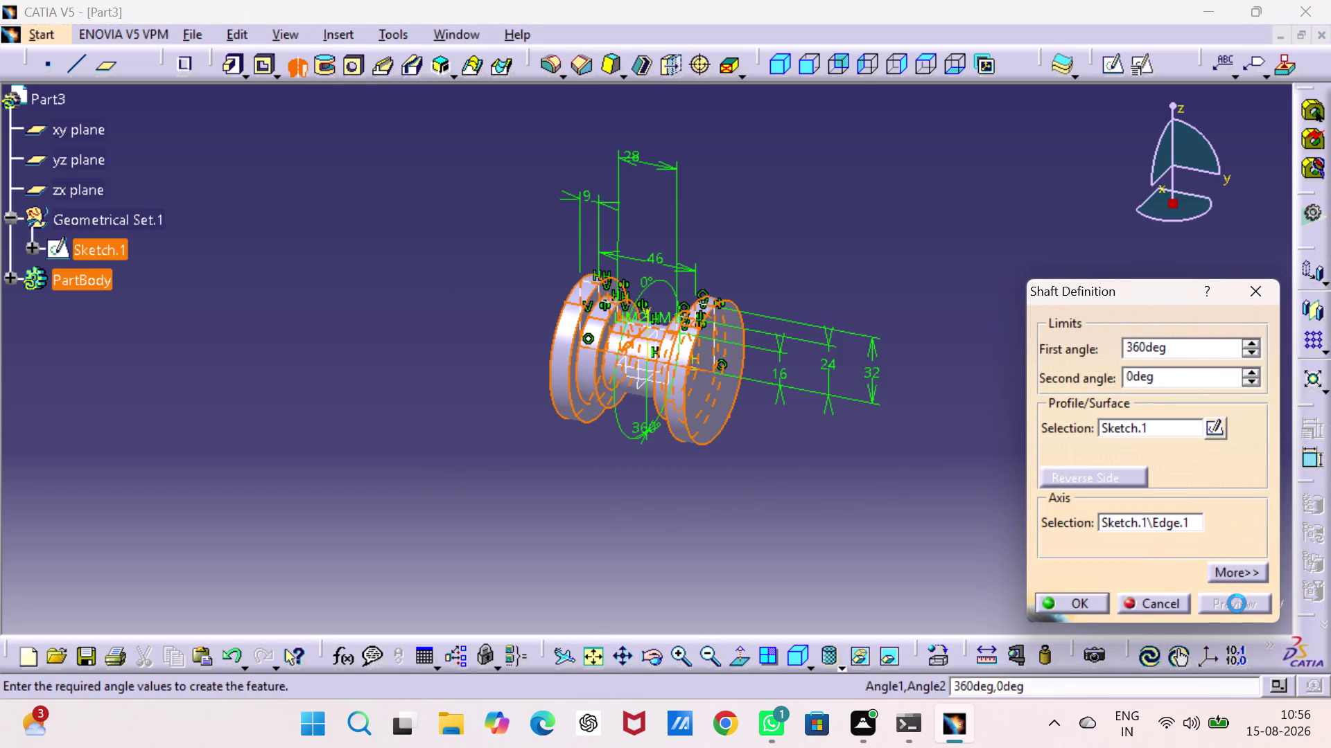
click(1248, 296)
click(1110, 360)
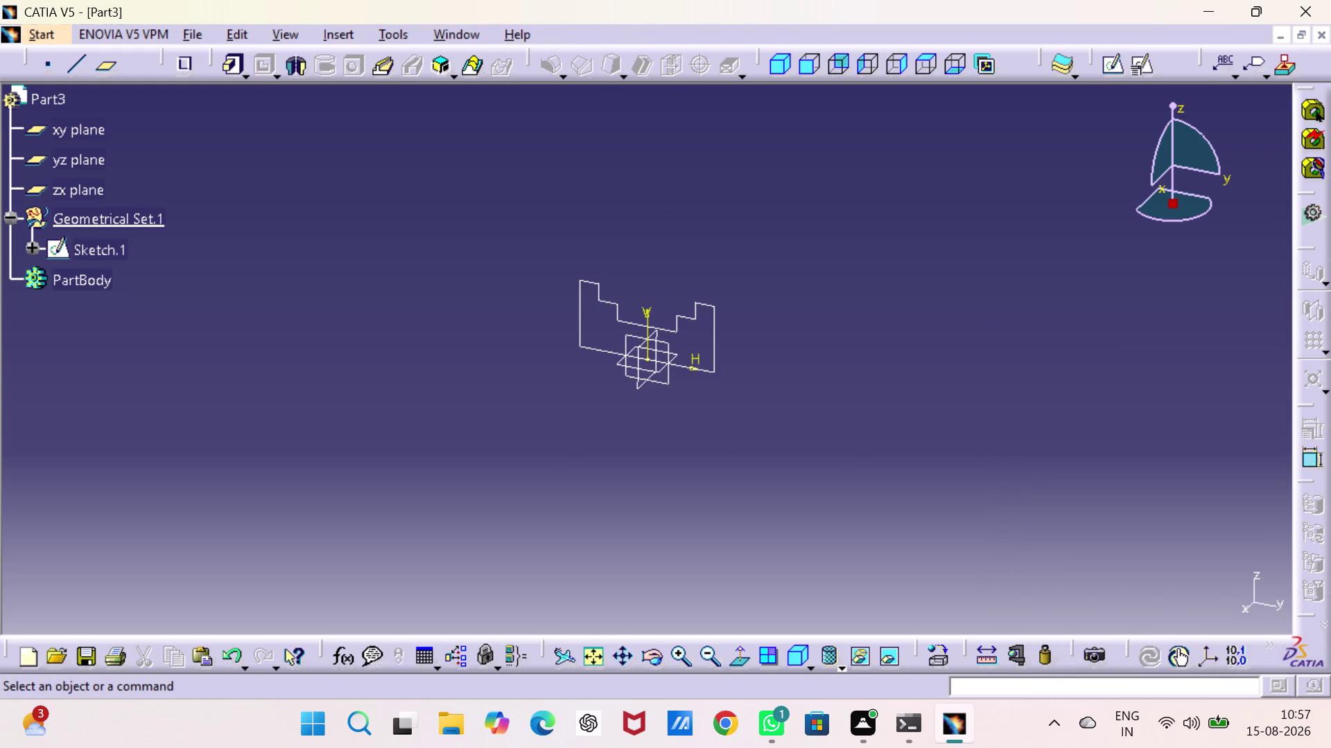
Edit Sketch.1, cancel the stray dimension, and remove the stepped profile sketch.
double_click(716, 354)
click(728, 416)
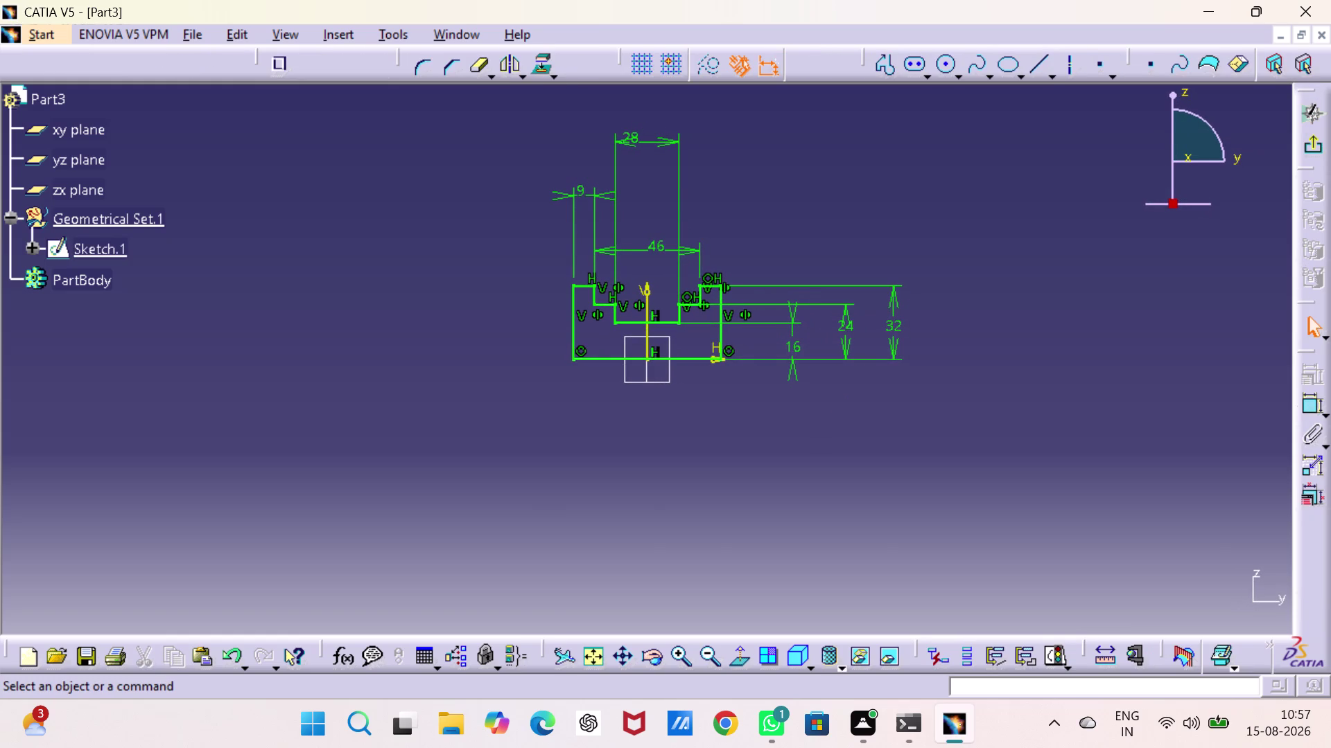
click(1308, 410)
click(710, 360)
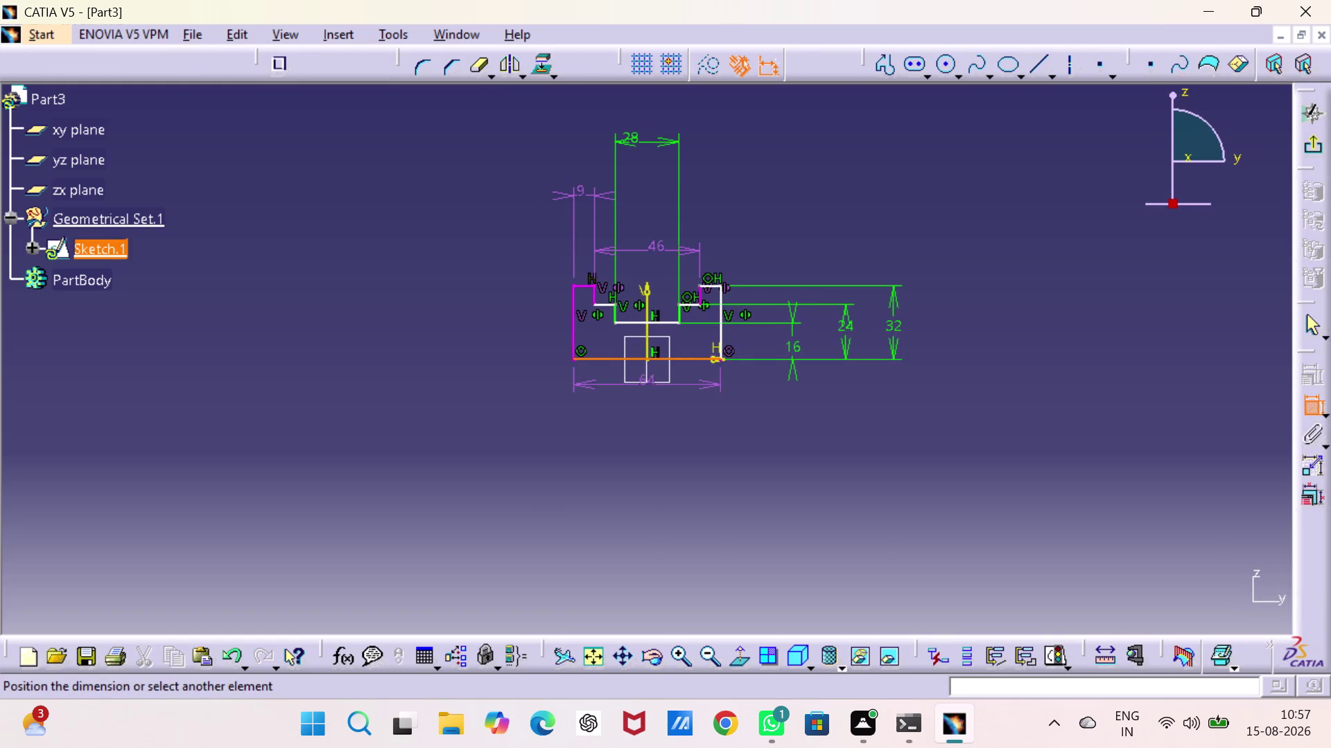
key(Escape)
key(Escape)
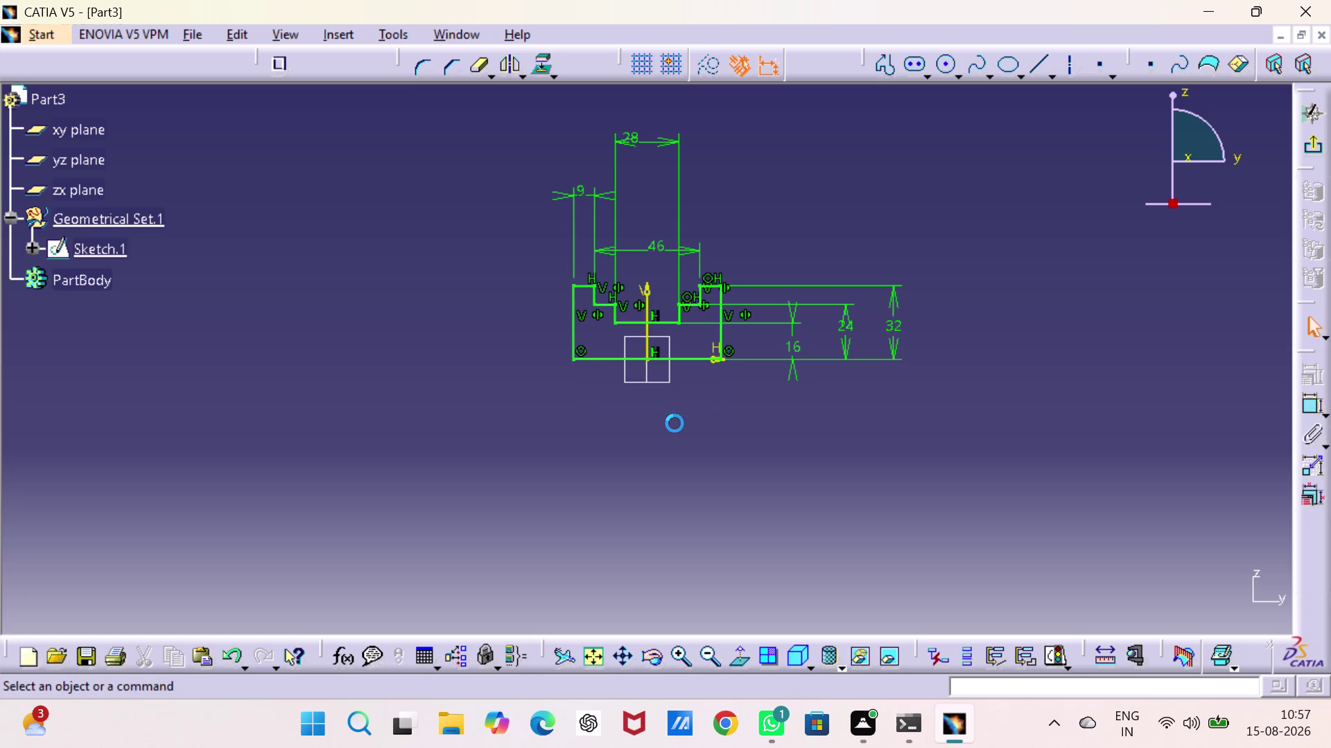
click(841, 441)
key(Escape)
key(Escape)
key(ctrl+z)
key(ctrl+z)
key(ctrl+z)
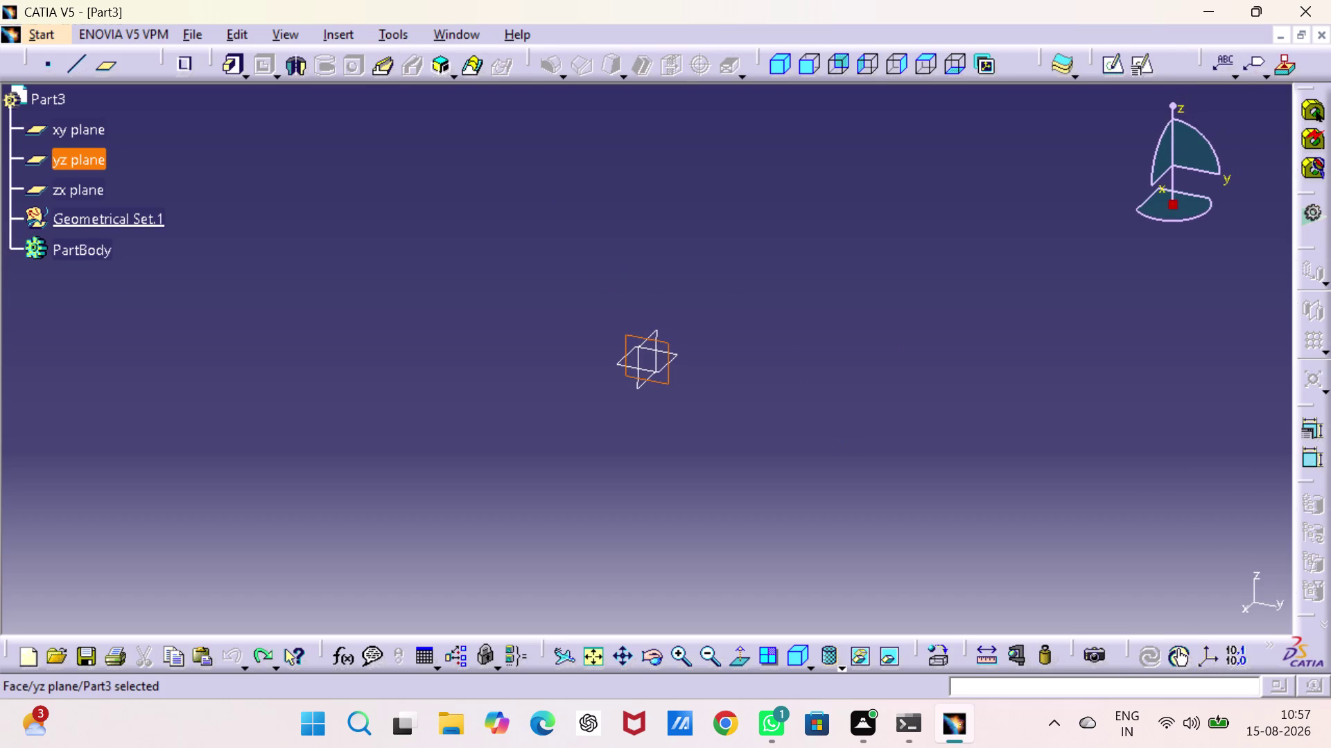
Start a sketch on the yz plane and draw a circle centred on the origin.
click(840, 204)
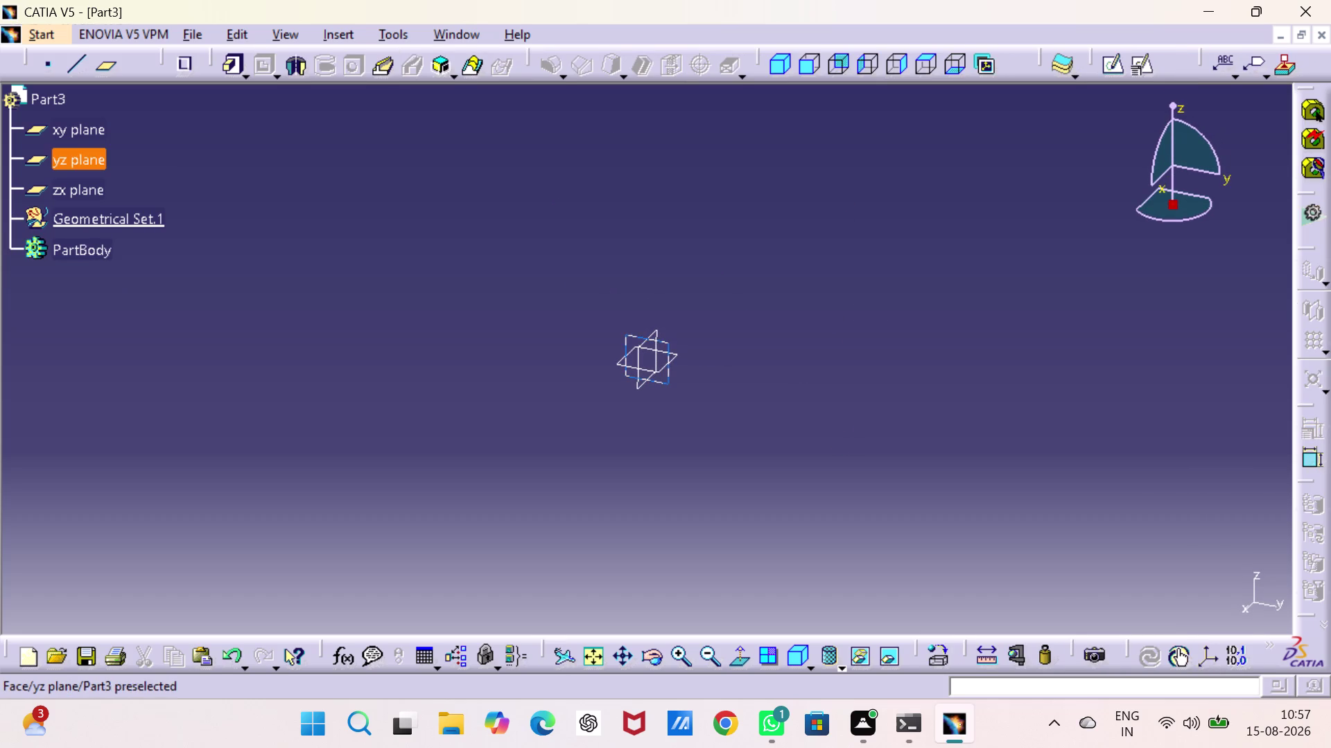
click(666, 347)
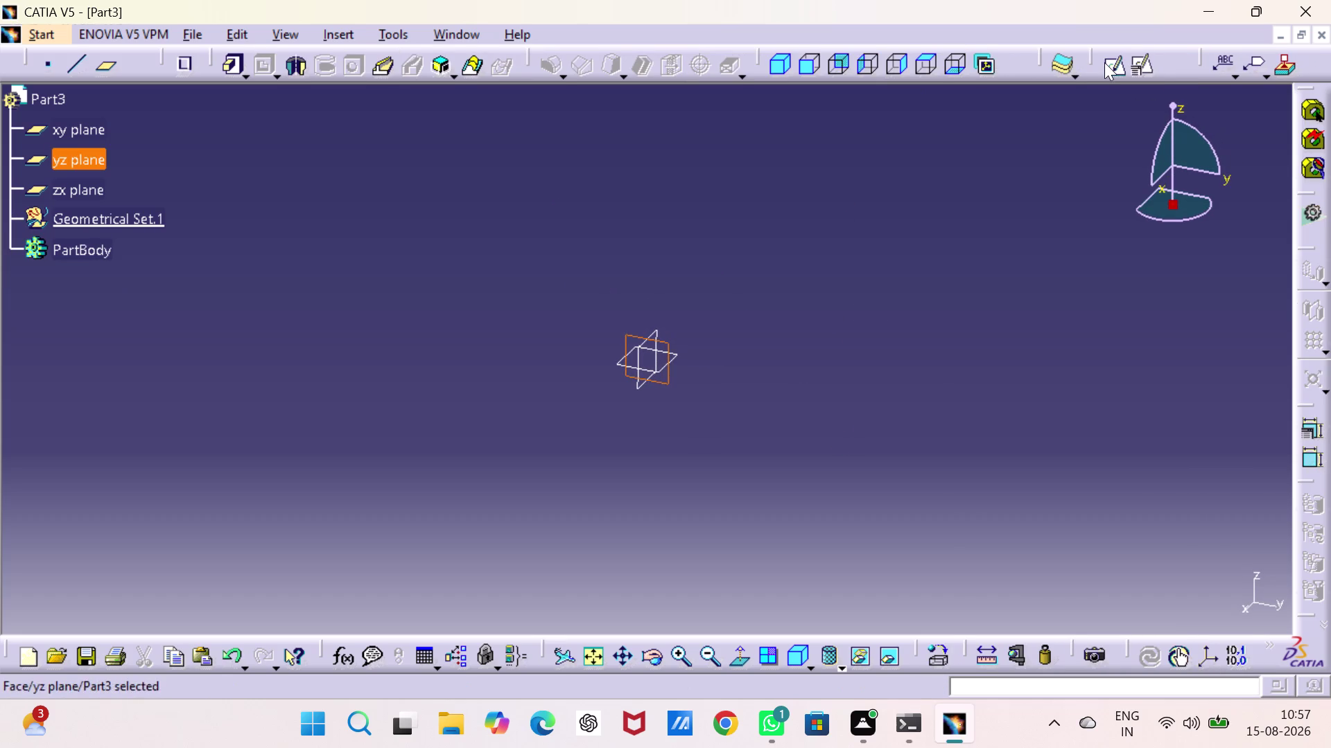
click(1109, 66)
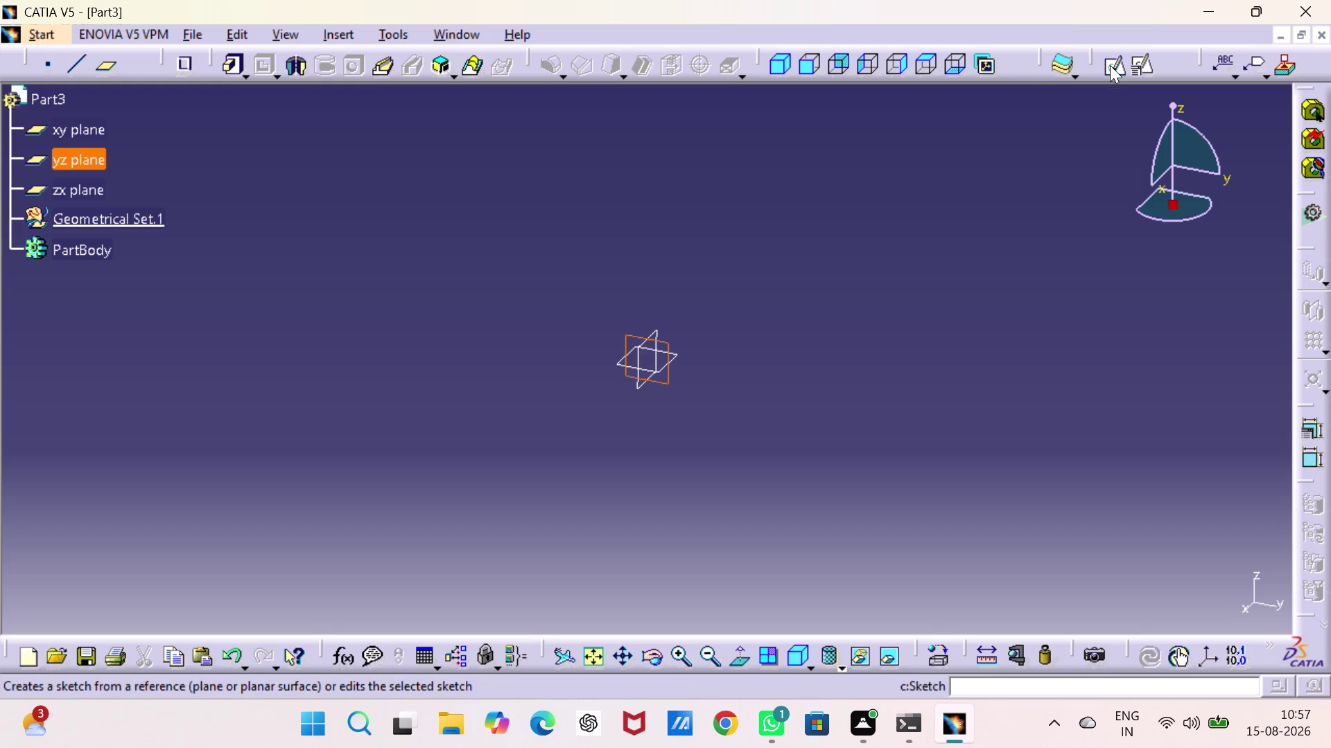
click(945, 58)
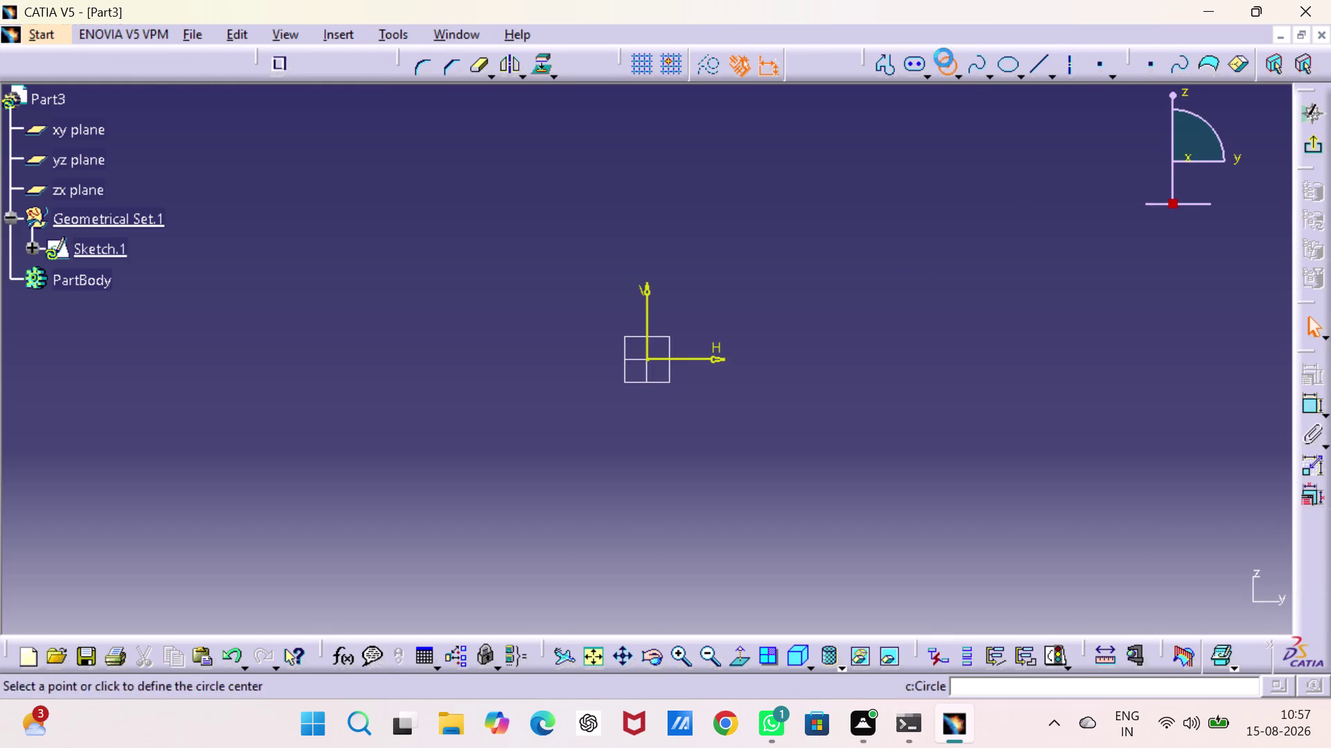
click(645, 359)
click(706, 437)
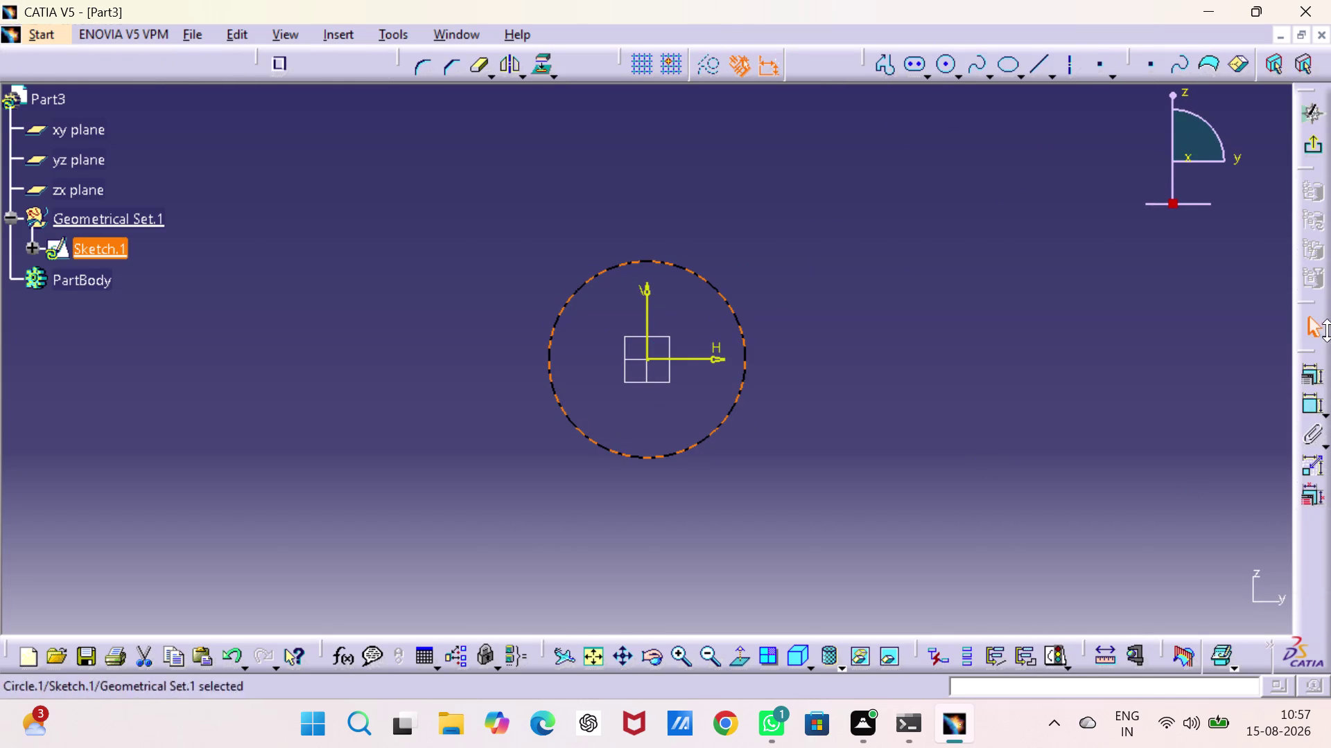
Dimension the circle as a 64 mm diameter and exit the sketch.
click(1316, 413)
click(1055, 292)
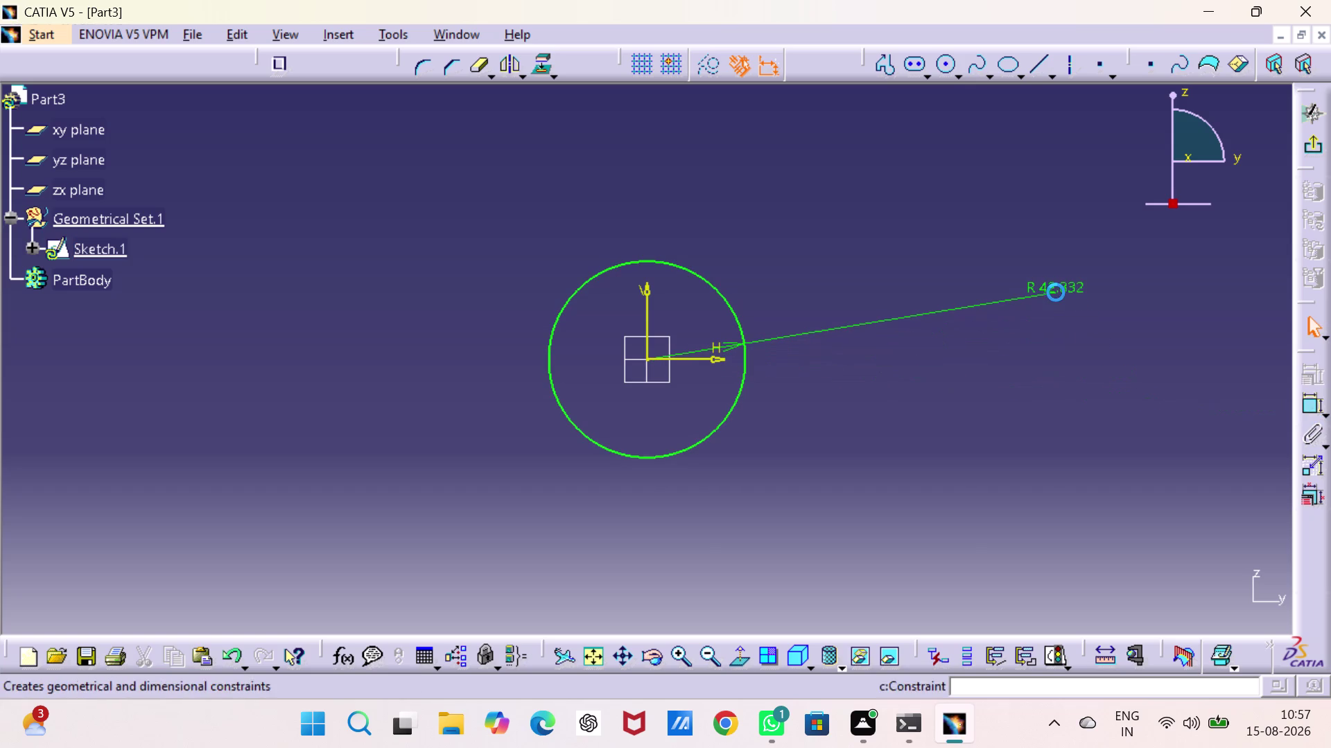
click(1055, 292)
double_click(1056, 293)
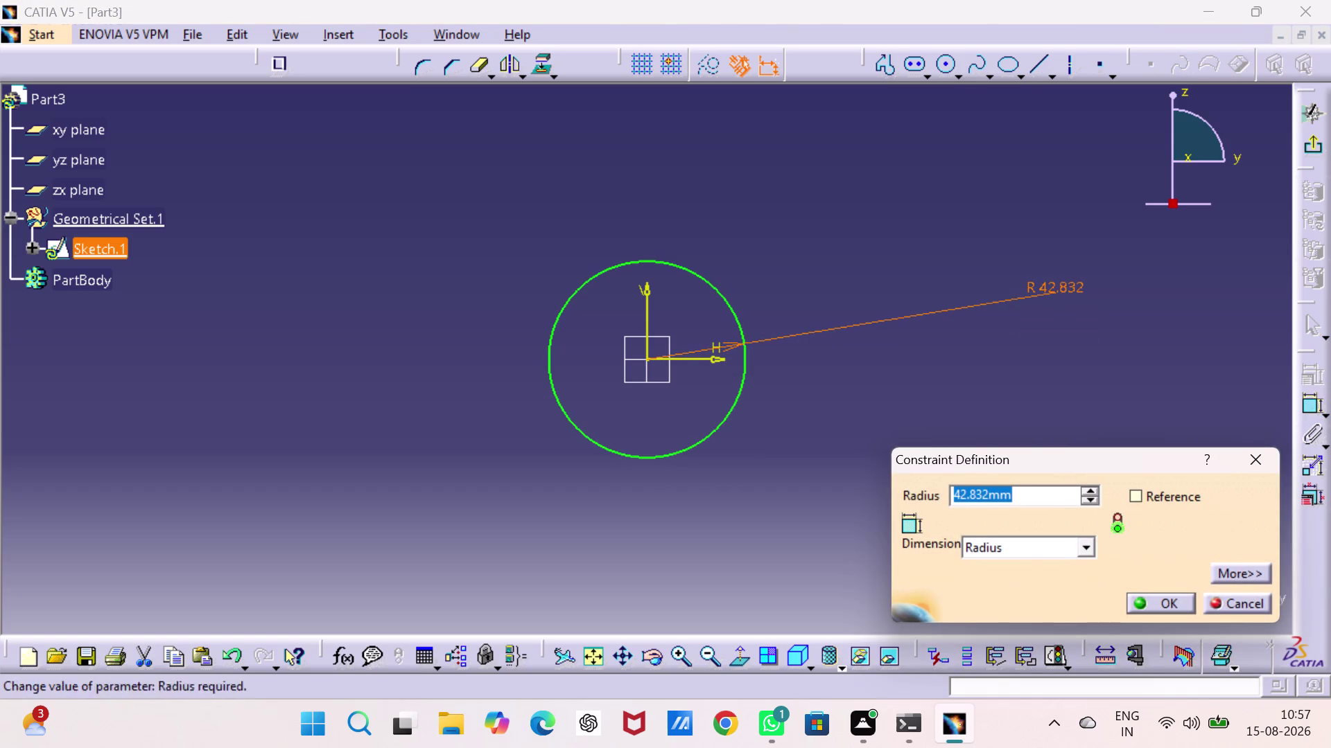
click(1083, 543)
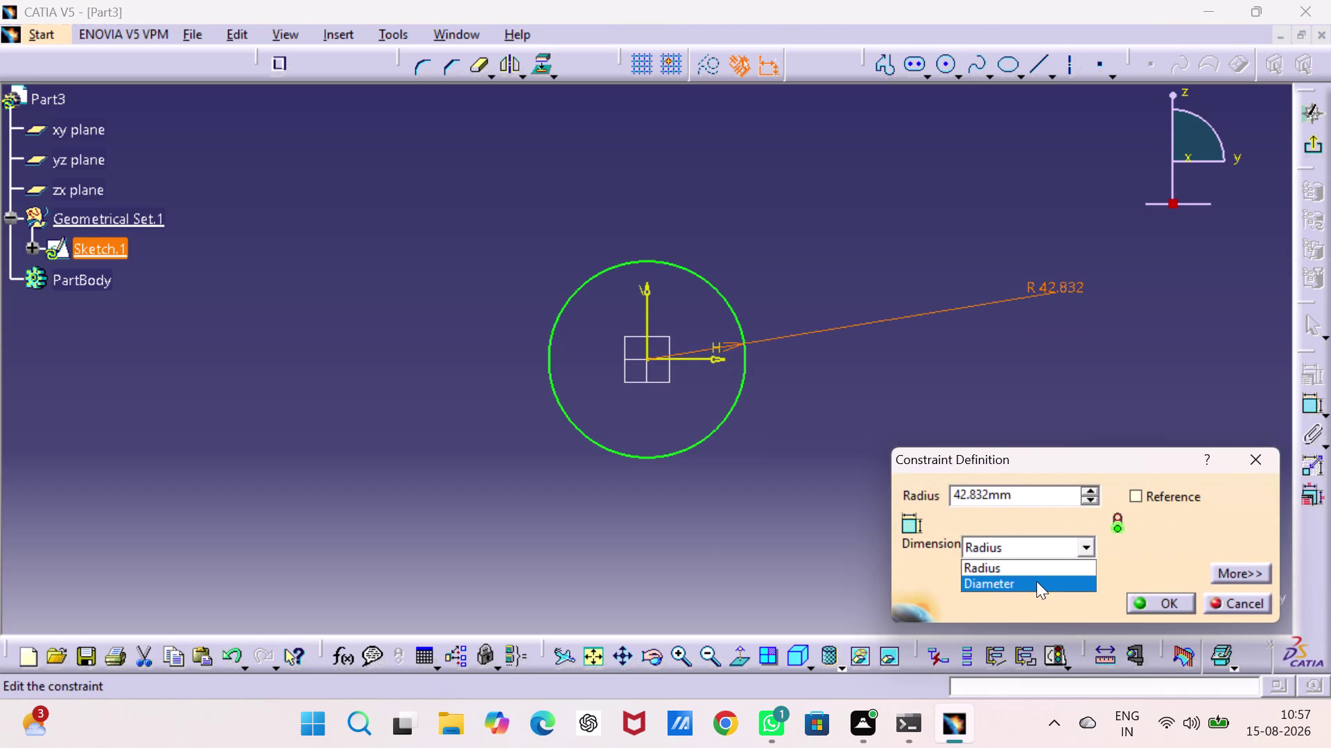
click(1036, 581)
double_click(1049, 486)
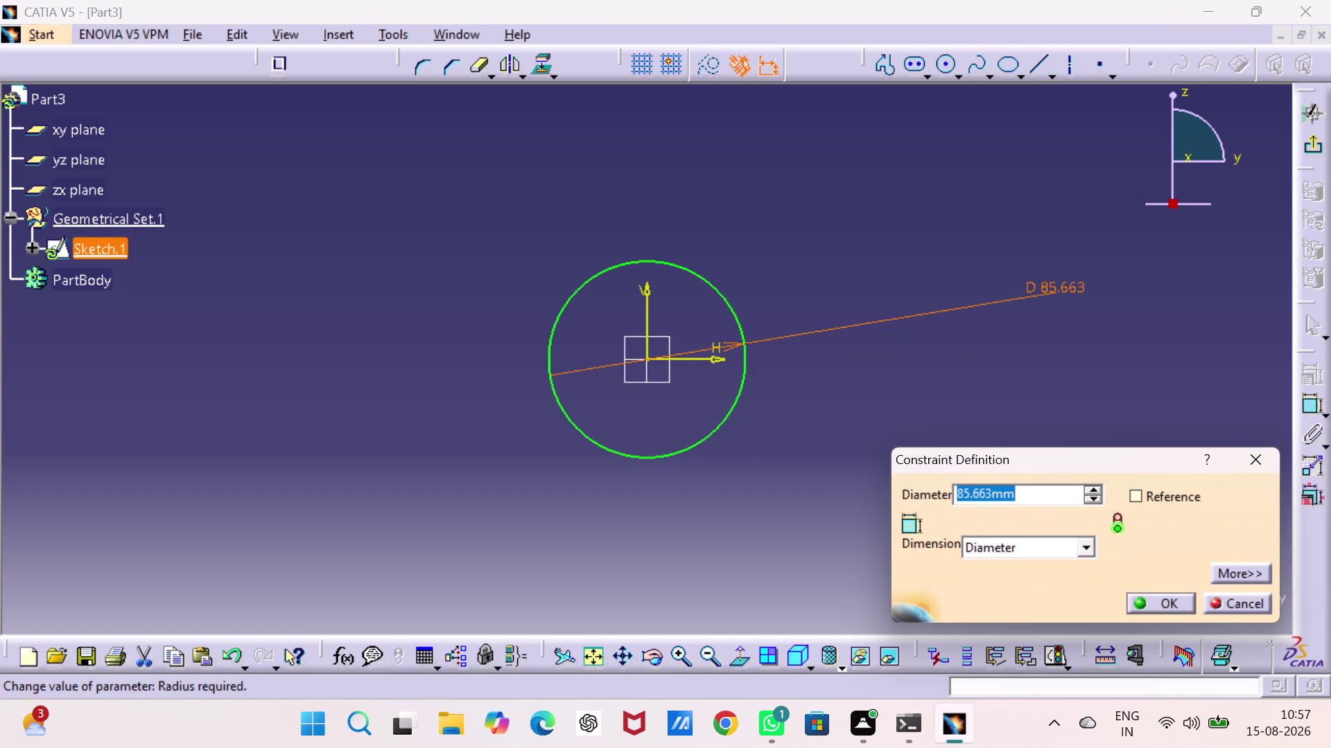
key(6)
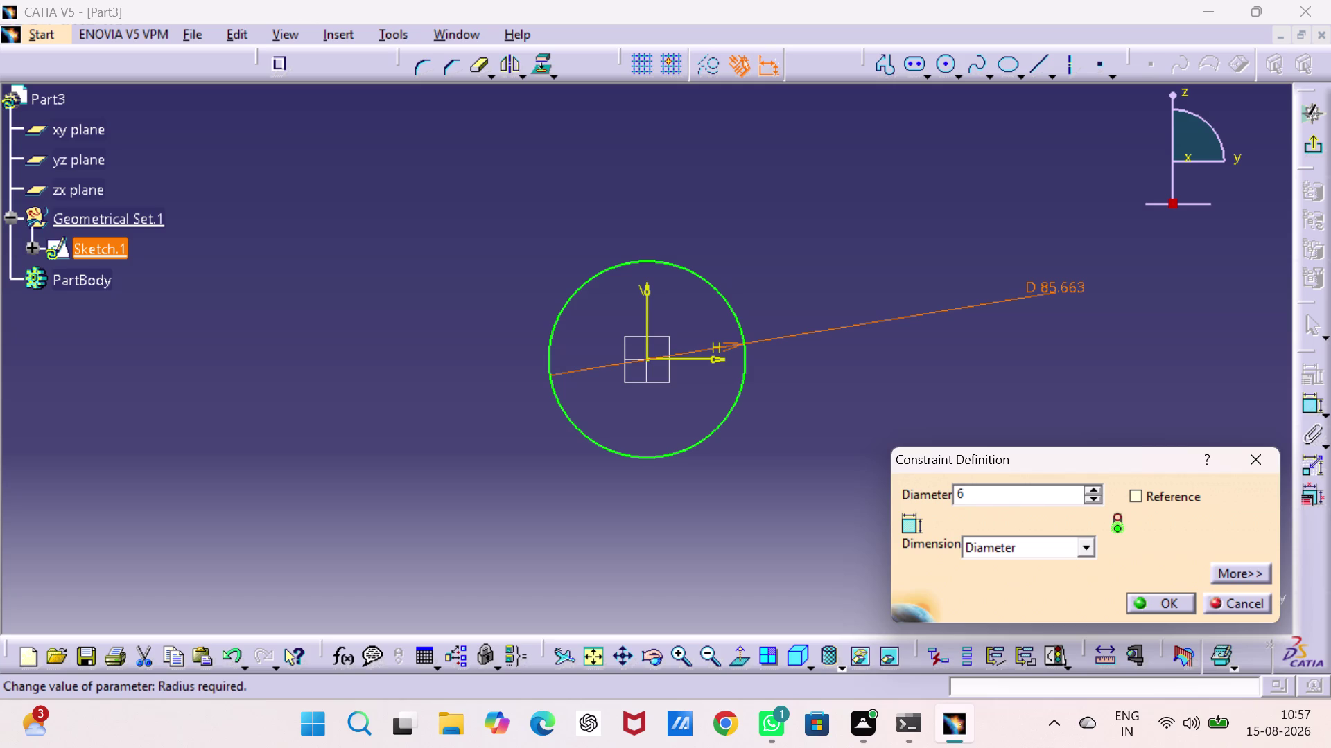
key(4)
key(Return)
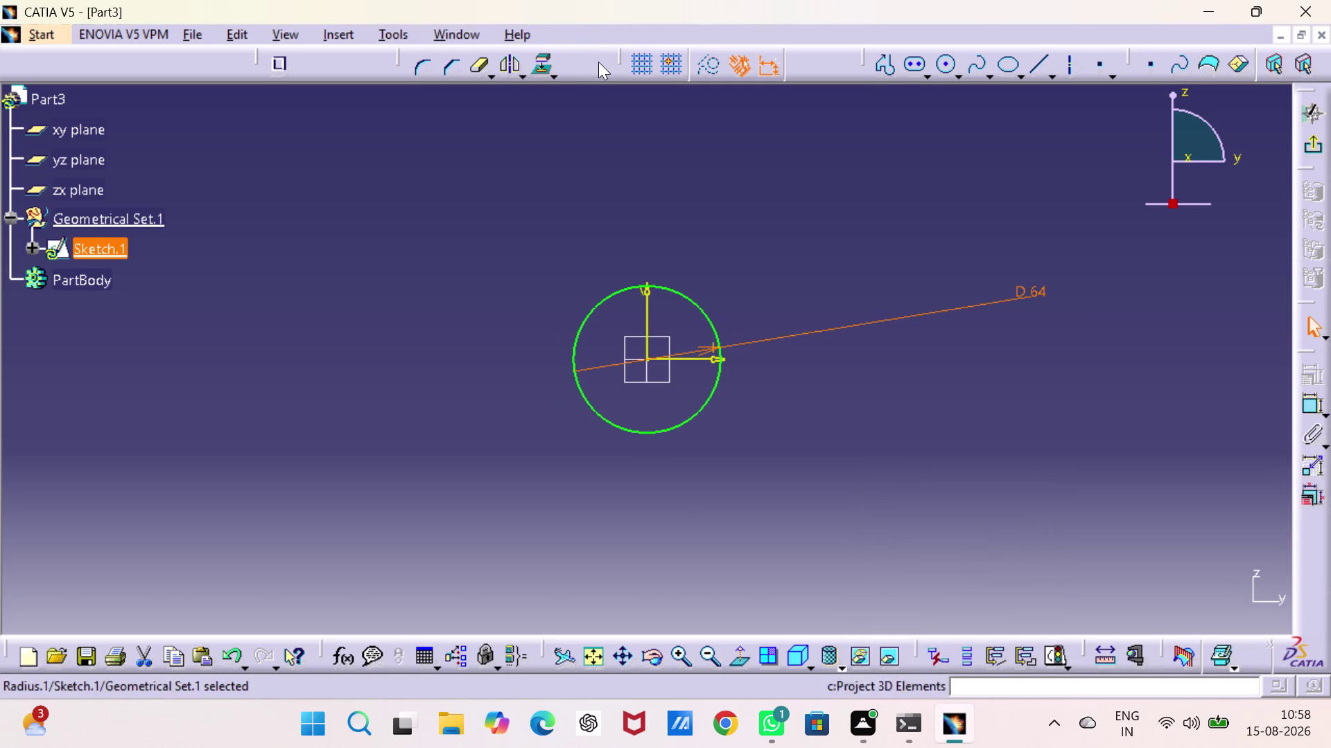
click(1311, 141)
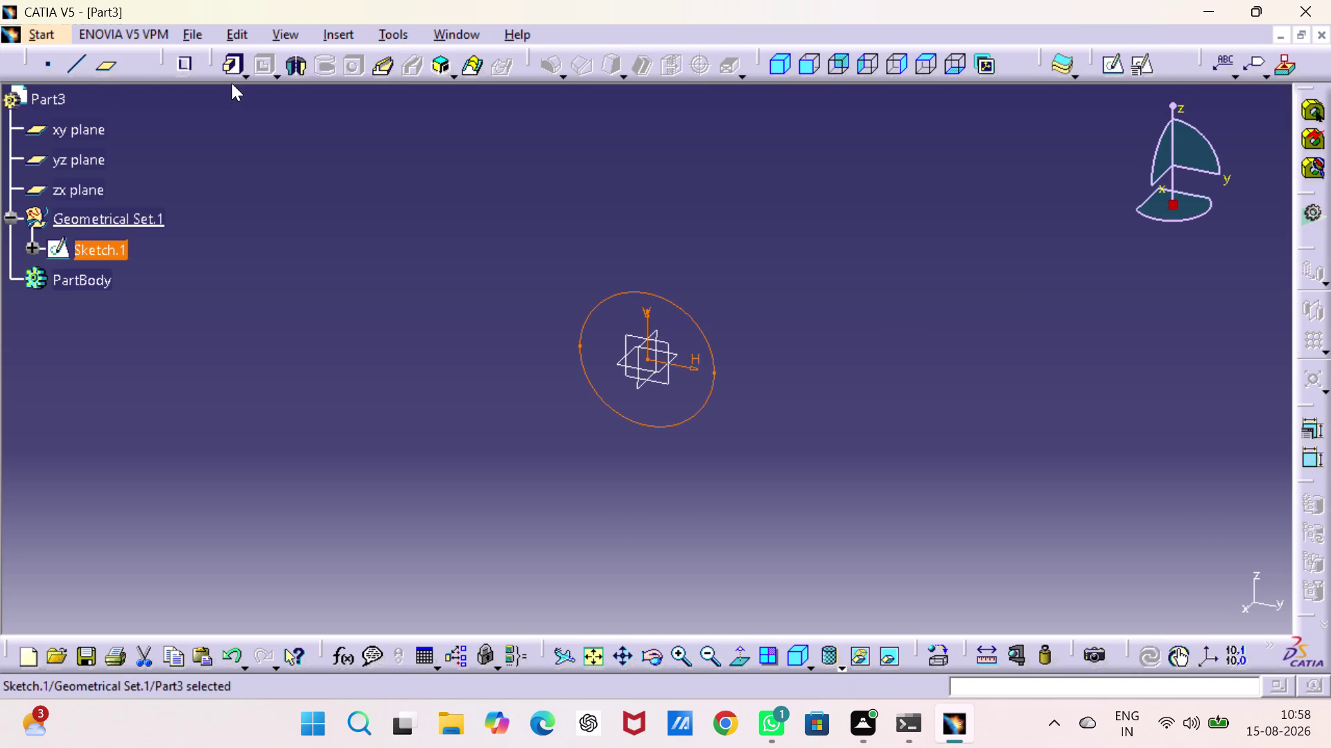
Pad the 64 mm circle sketch into a 20 mm solid cylinder.
click(228, 74)
click(791, 406)
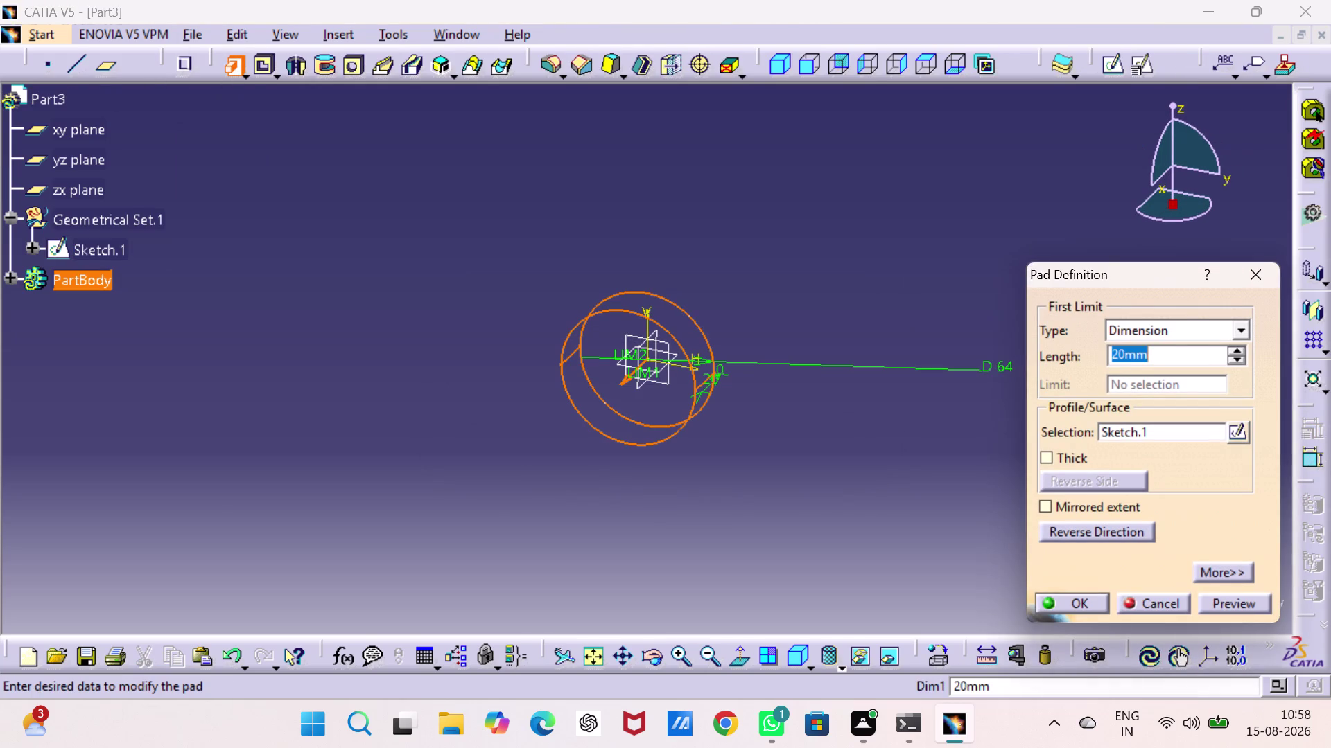
key(9)
key(Return)
click(840, 185)
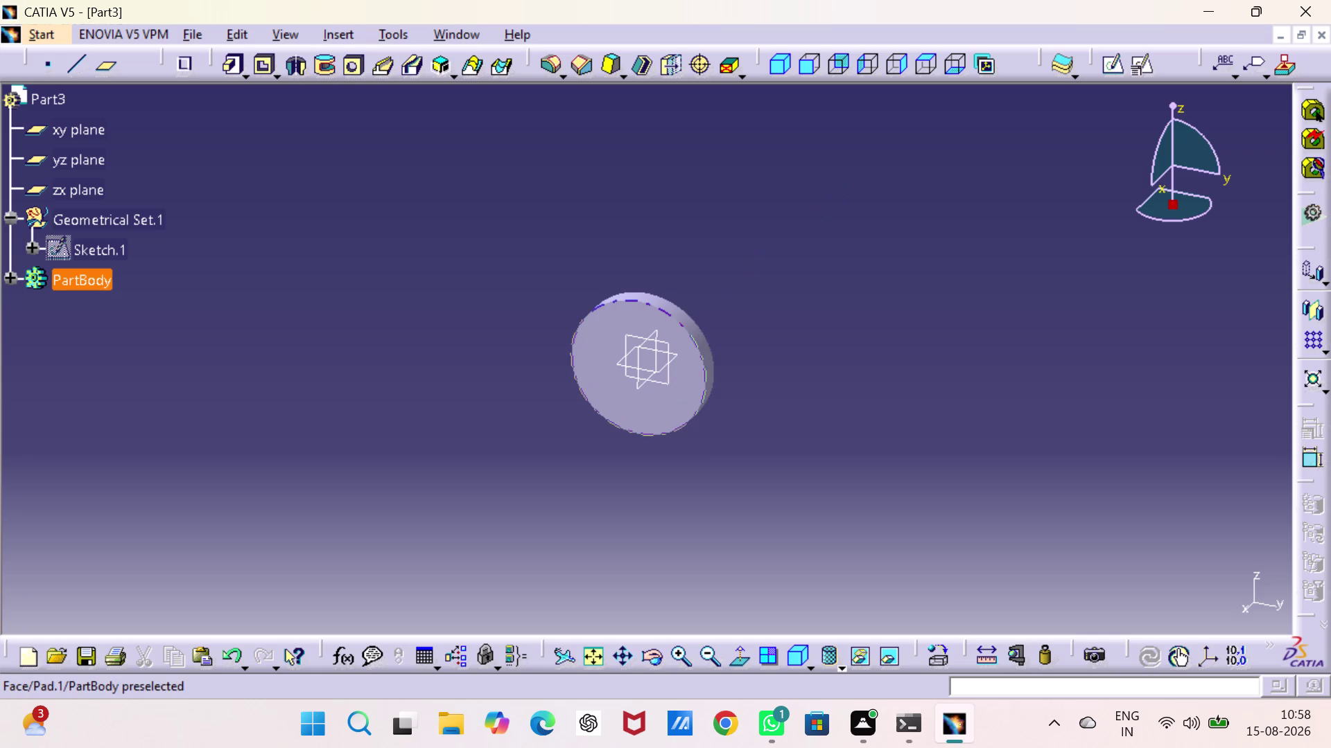
Start a sketch on the cylinder's face and draw an origin-centred circle.
click(686, 388)
click(1108, 73)
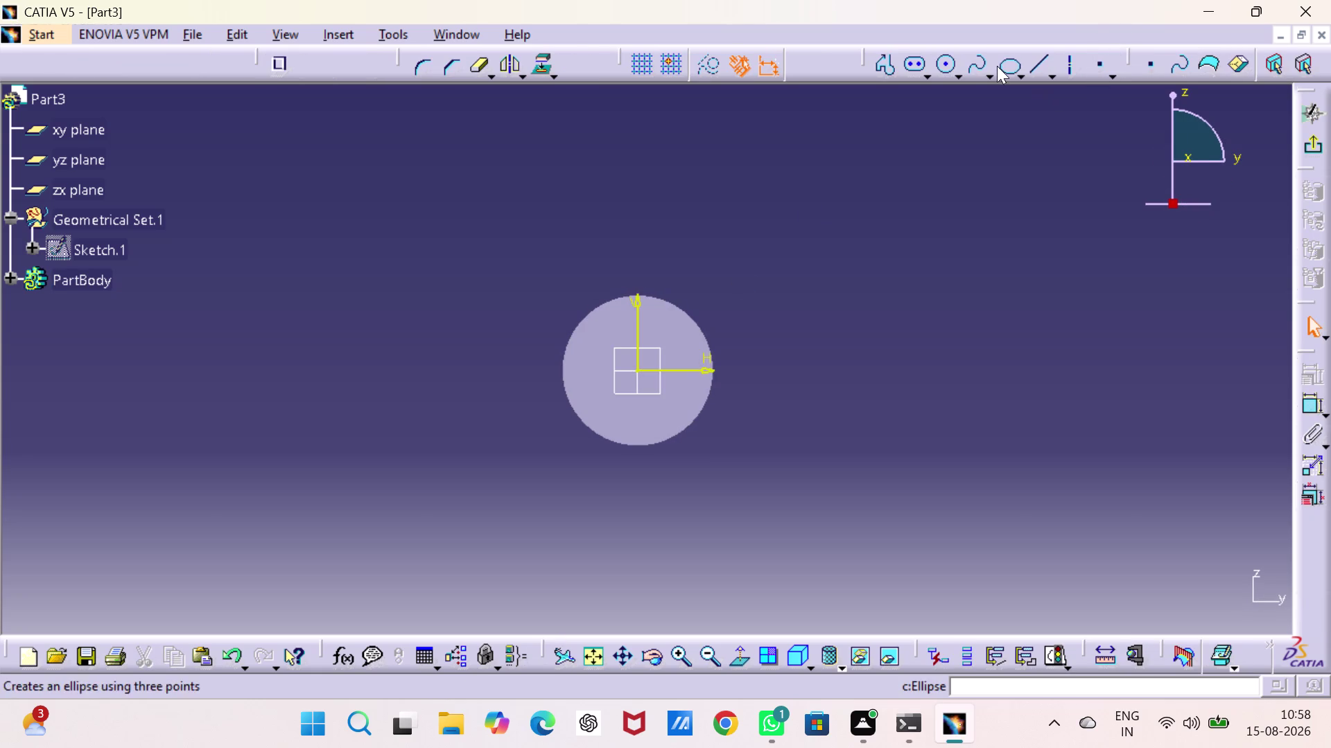
click(948, 68)
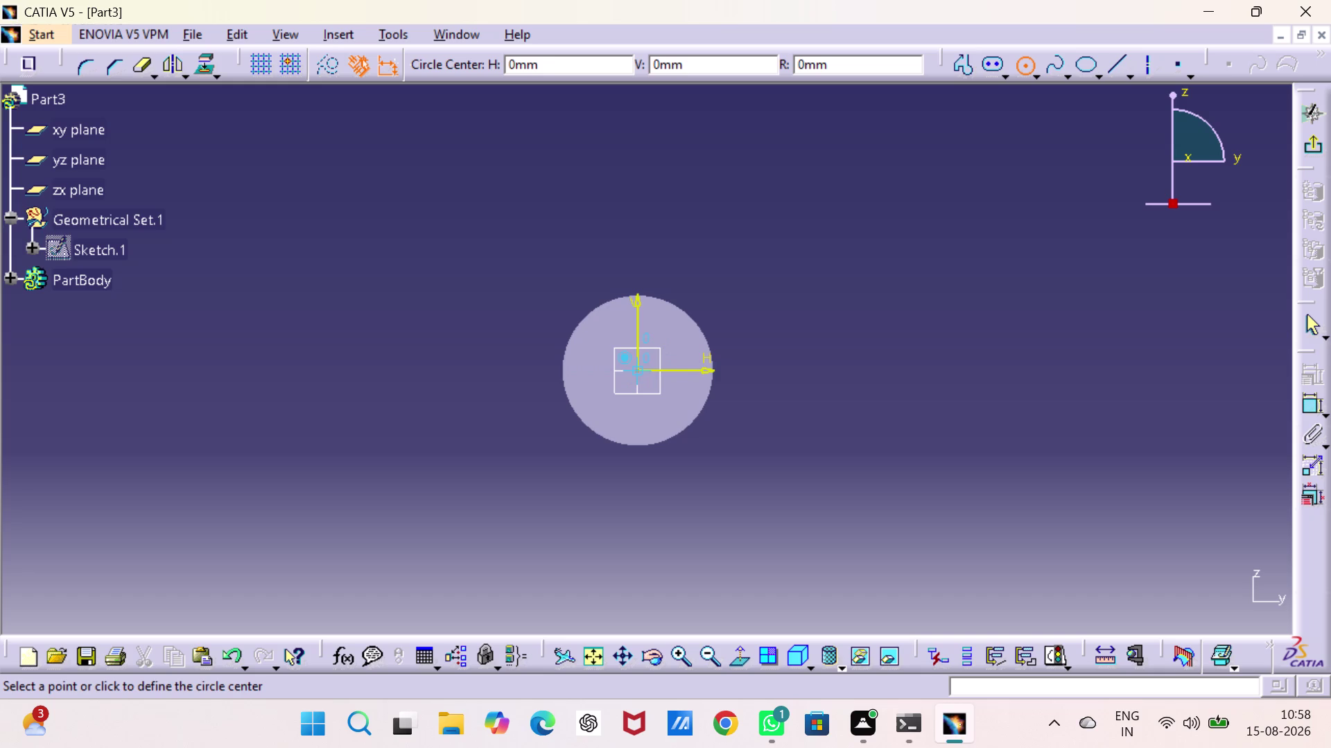
click(640, 369)
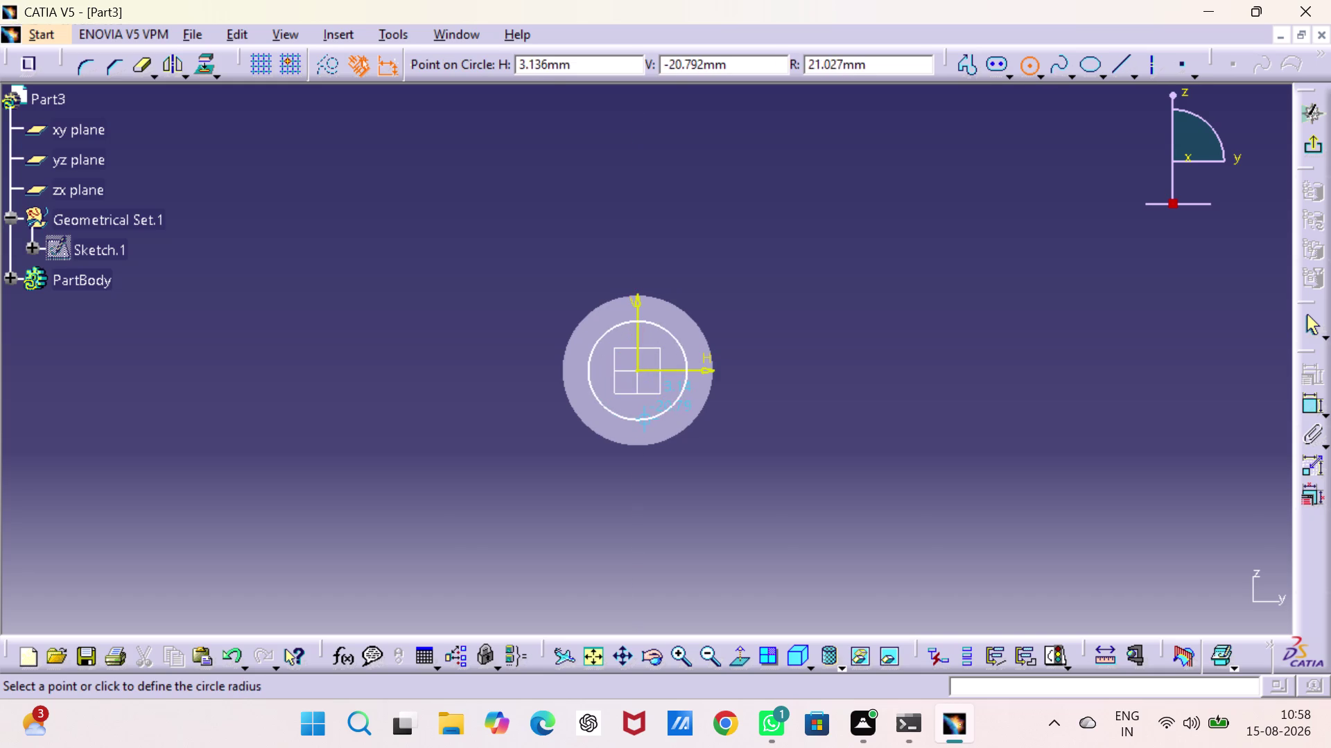
click(644, 418)
Constrain the new circle's diameter to 48 mm.
click(1303, 403)
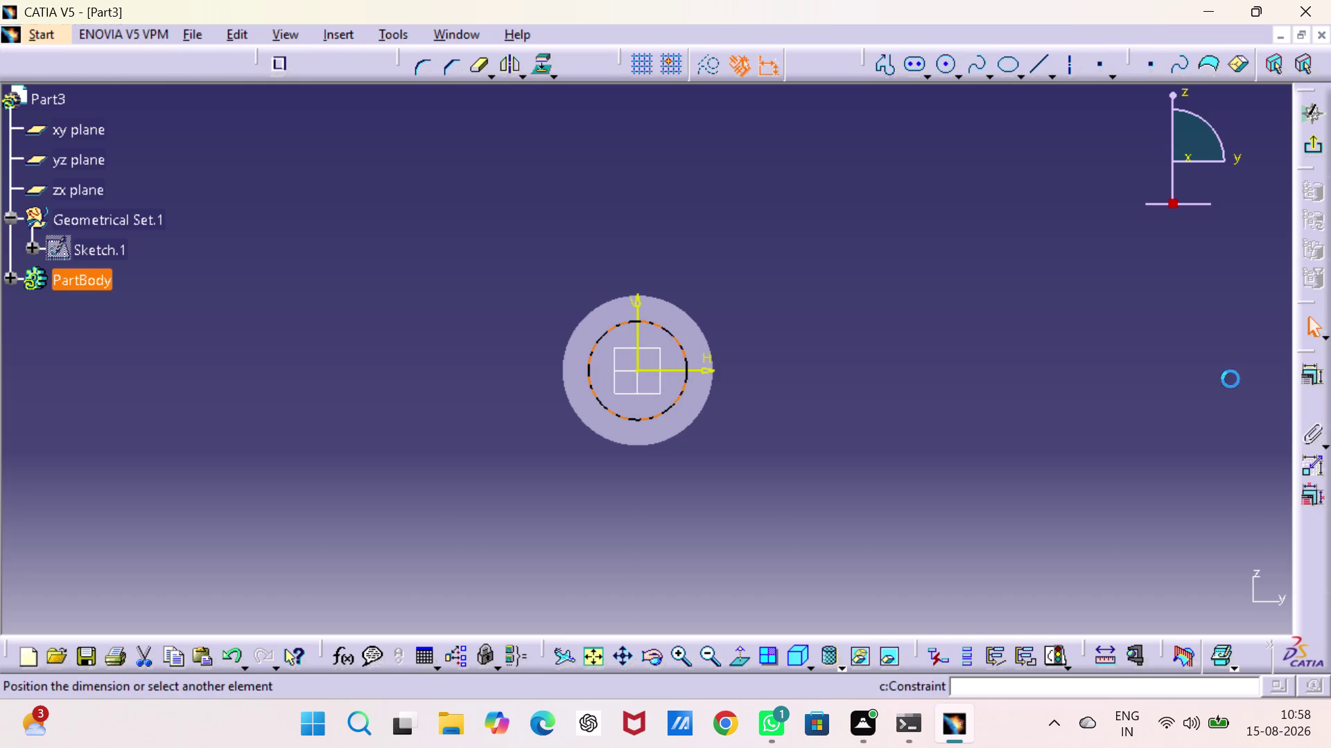
click(1089, 318)
double_click(1106, 314)
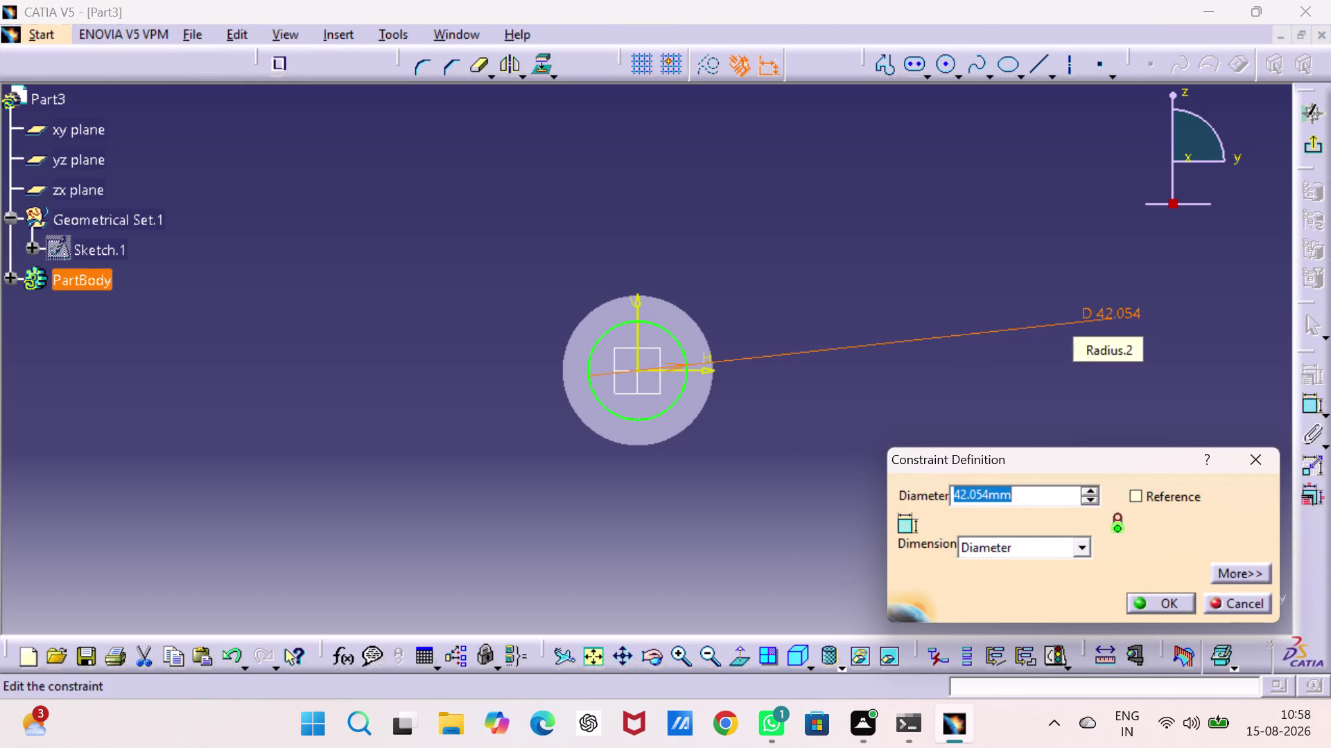
key(4)
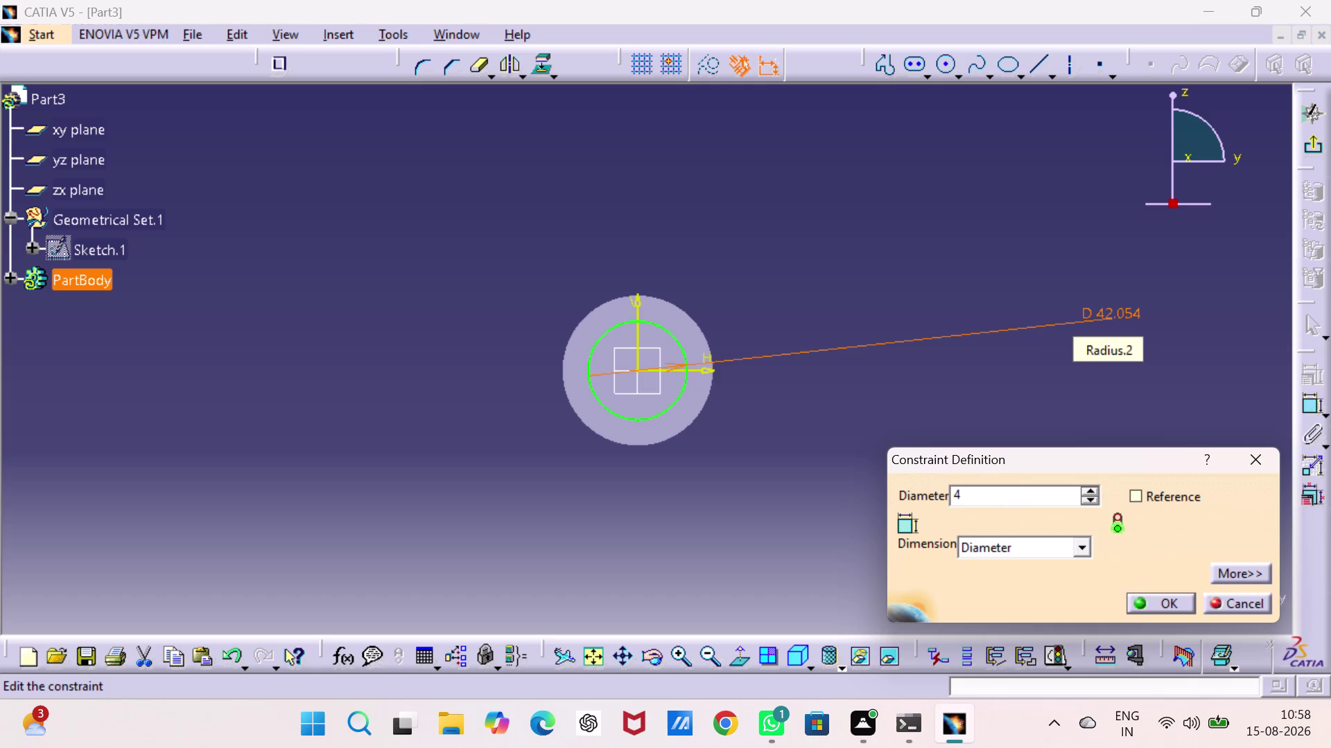
key(8)
key(Return)
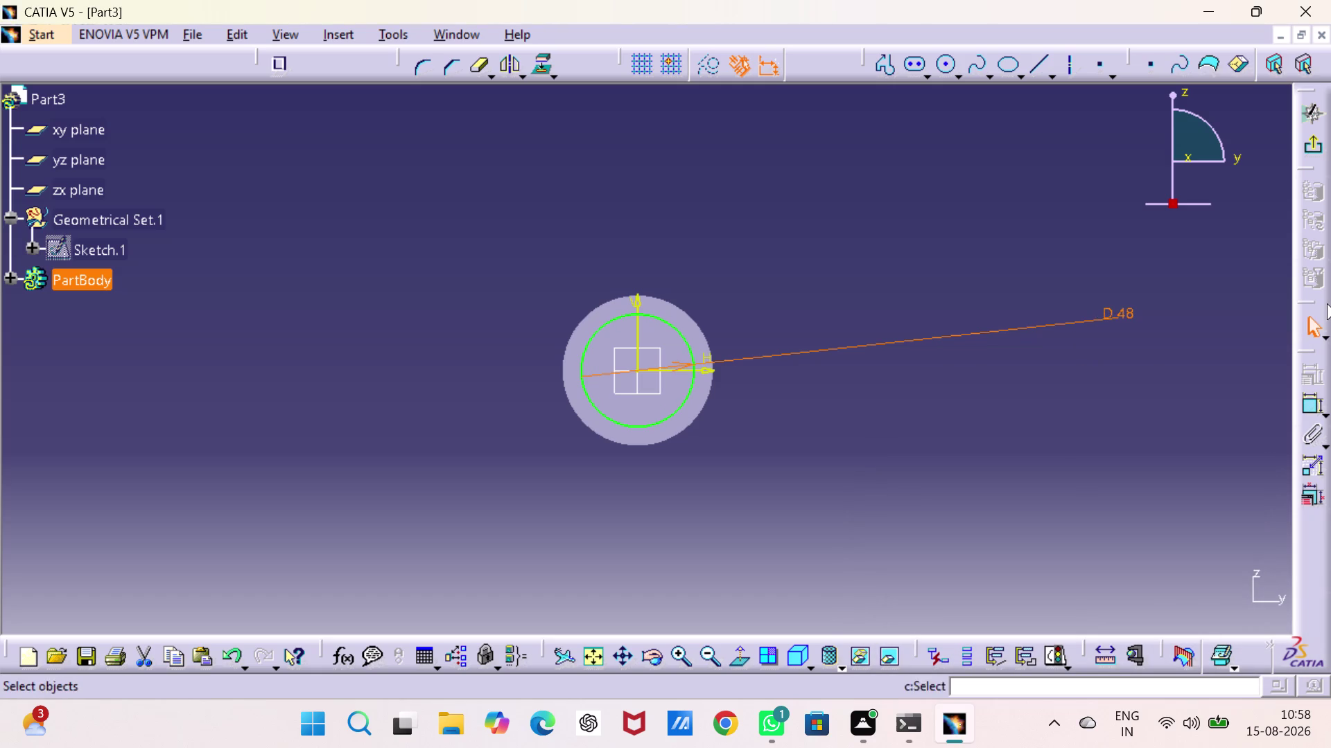